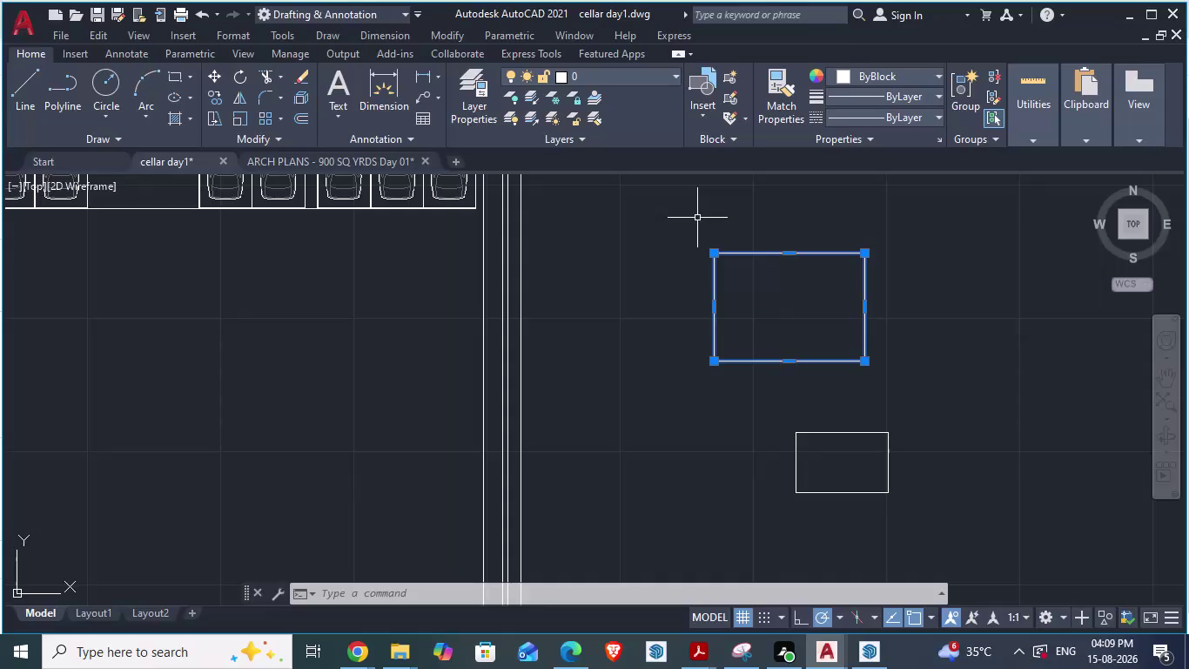
Explode the upper spare rectangle and erase its top edge.
key(x)
key(Return)
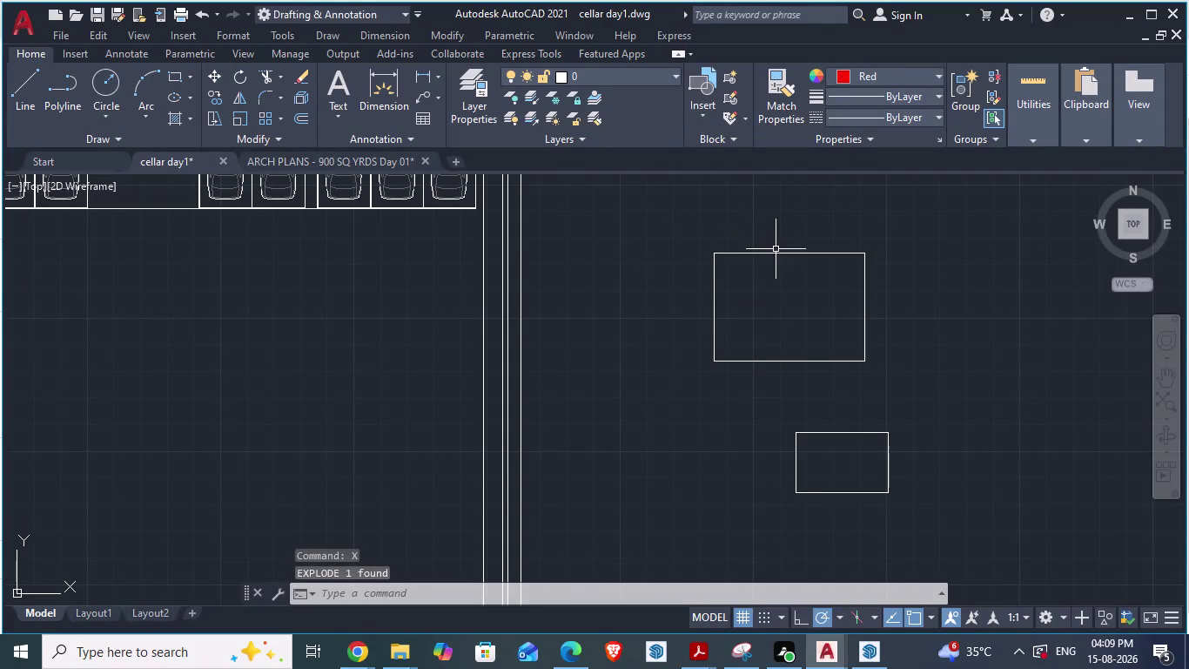
click(774, 253)
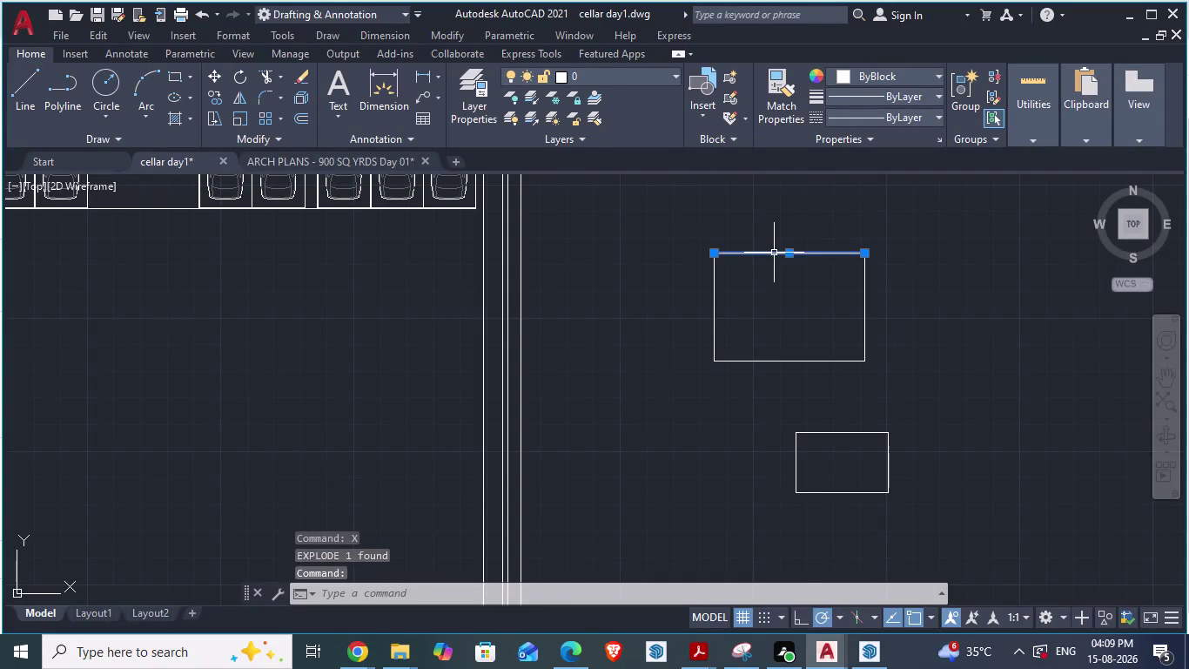
key(Delete)
scroll(down, 3)
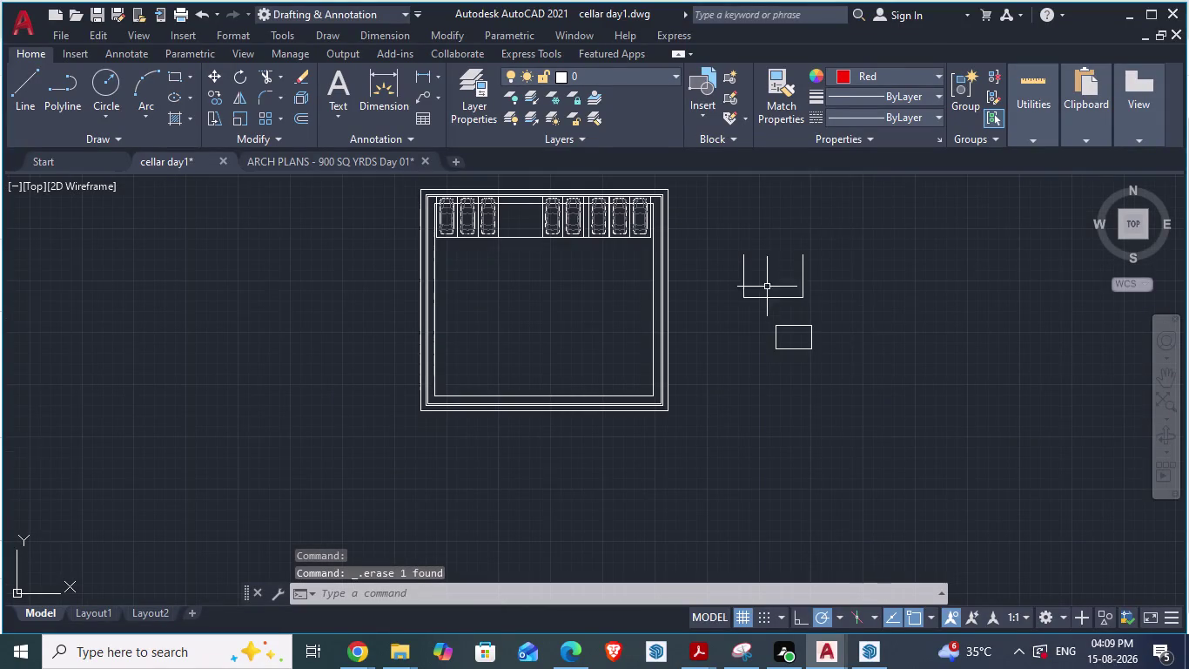
Window-select both spare shapes right of the plan and delete them.
click(866, 211)
click(726, 356)
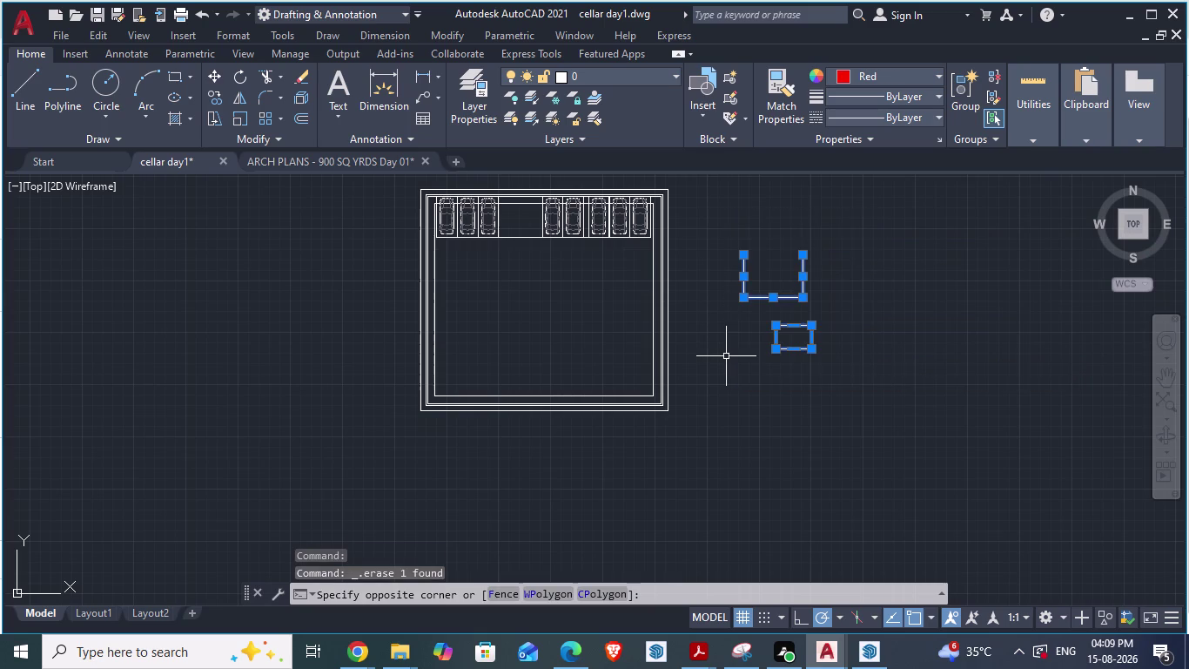
key(Delete)
click(726, 356)
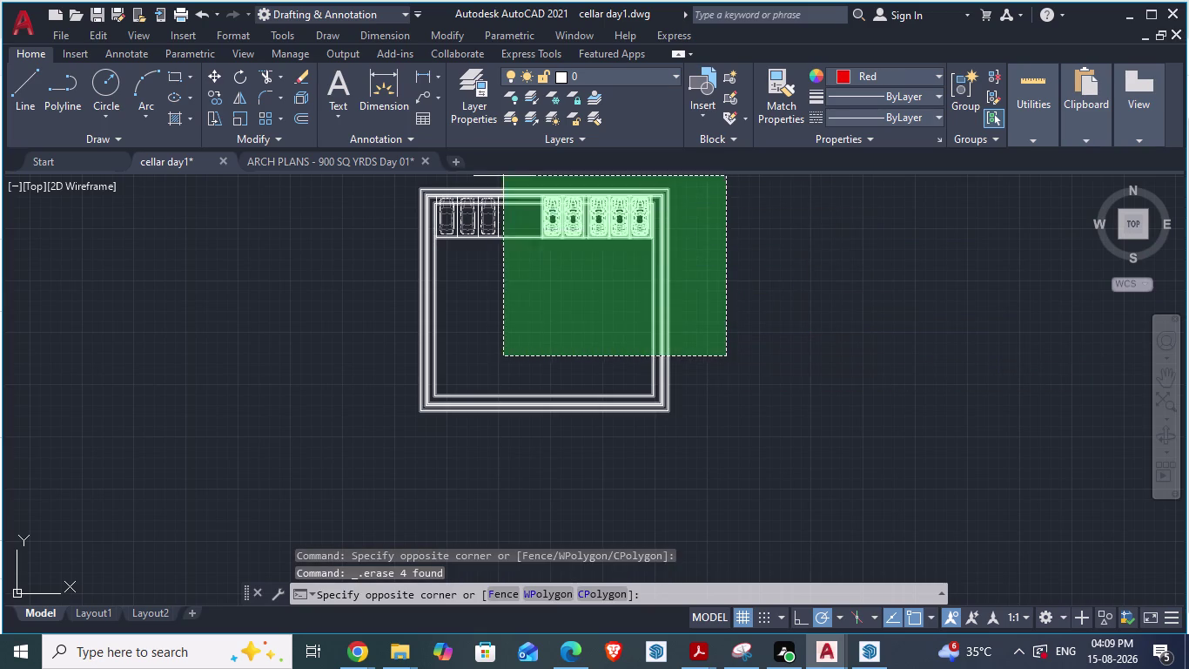
key(Escape)
scroll(down, 3)
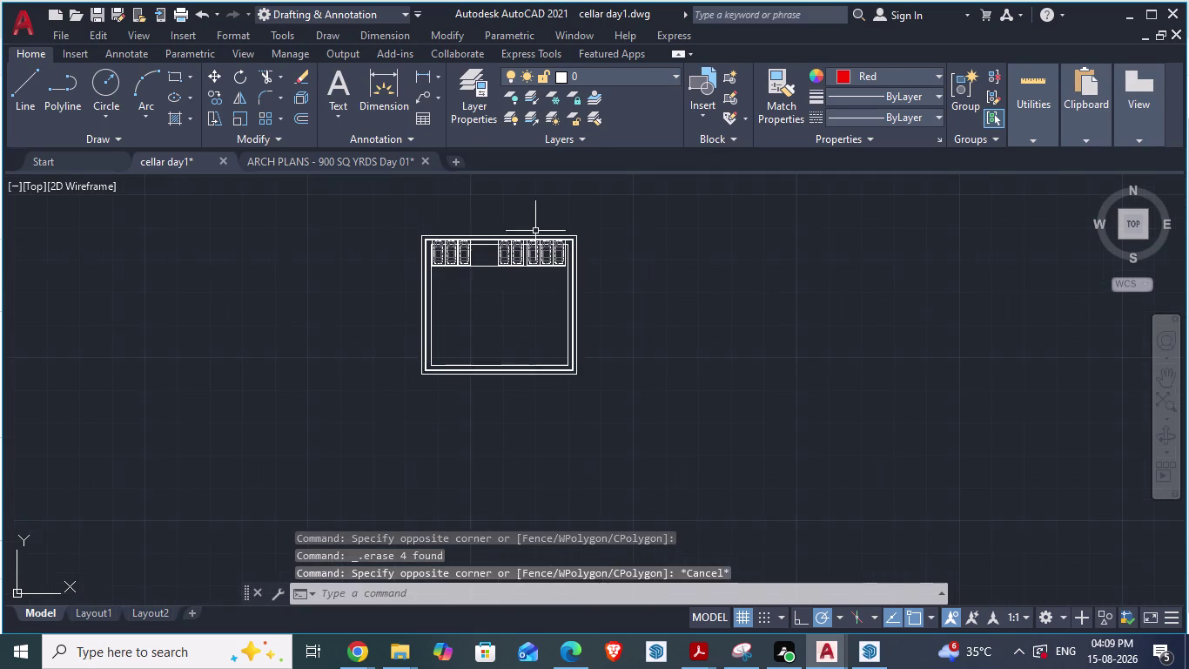
scroll(up, 3)
Explode the inner driveway outline and delete its top edge crossing the car bays.
scroll(up, 3)
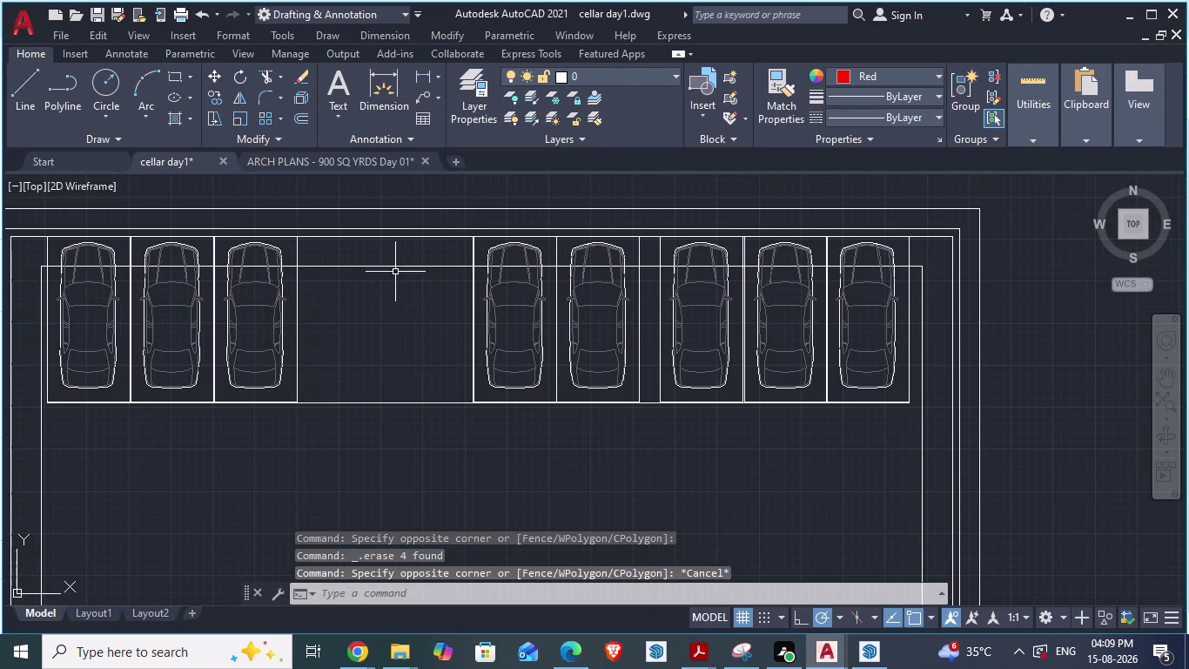
click(390, 265)
key(x)
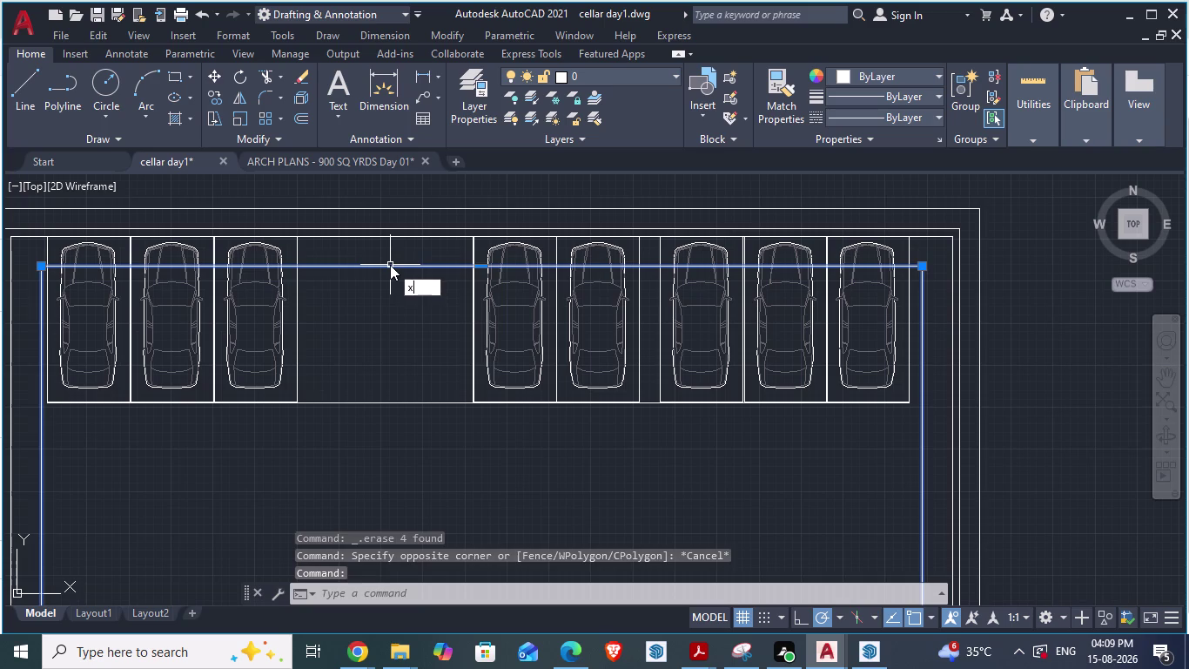
key(Return)
click(379, 267)
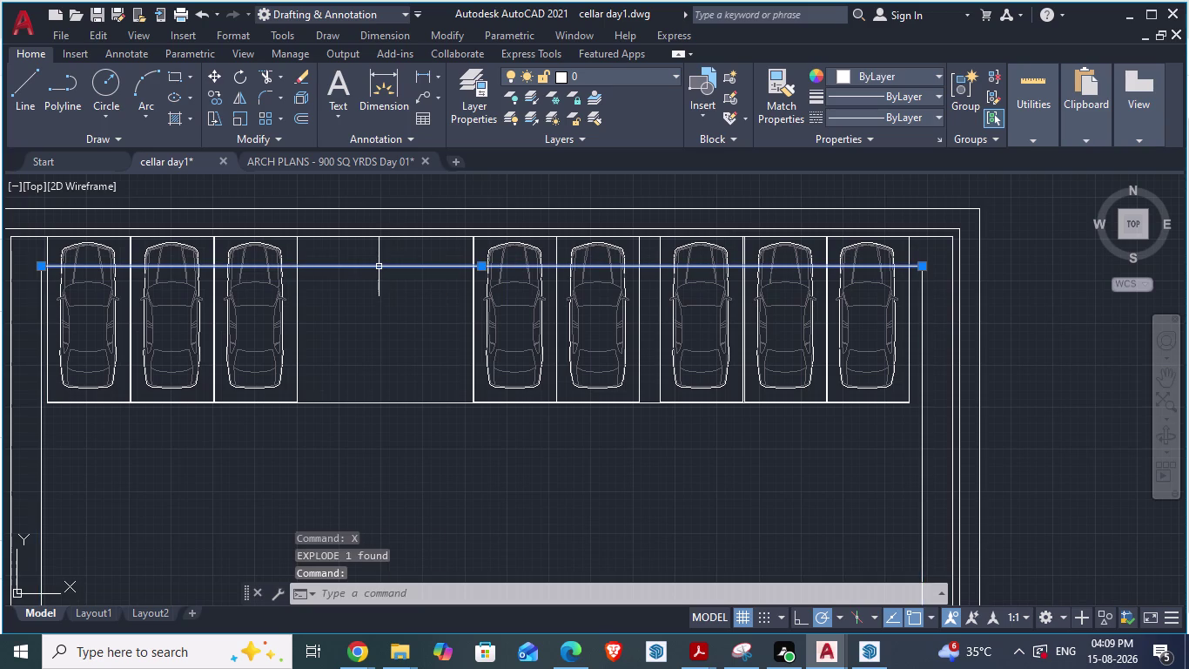
key(Delete)
Zoom around the cleared bay row, then bring up the reference PDFs in Acrobat.
scroll(down, 3)
scroll(up, 3)
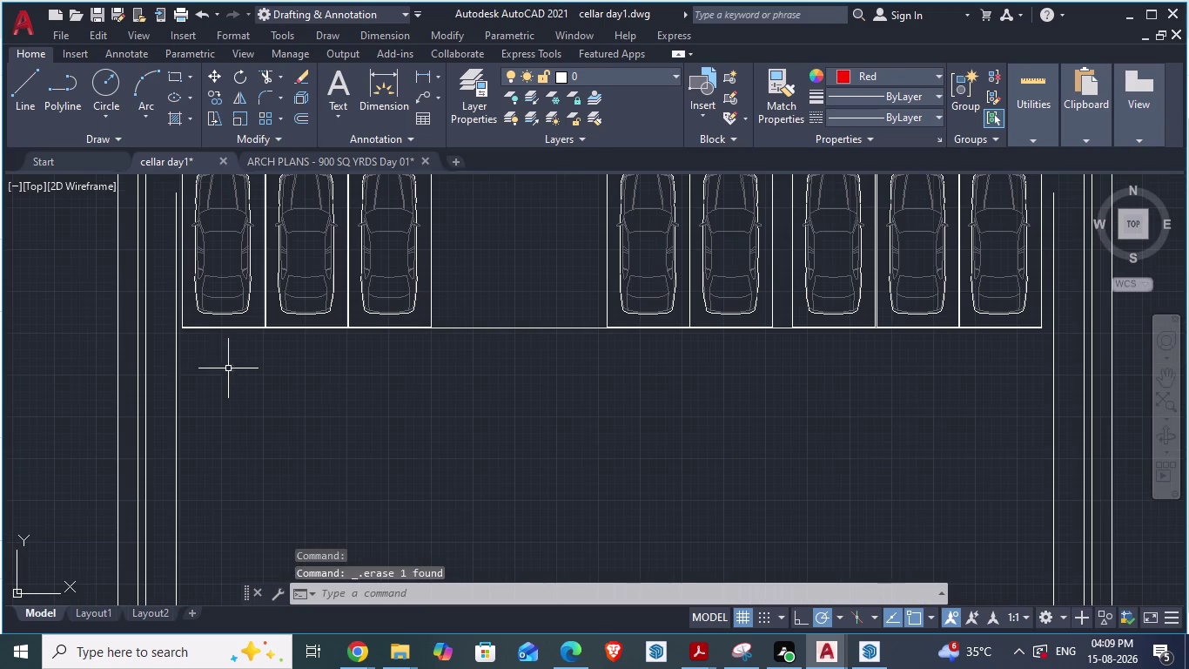
scroll(down, 3)
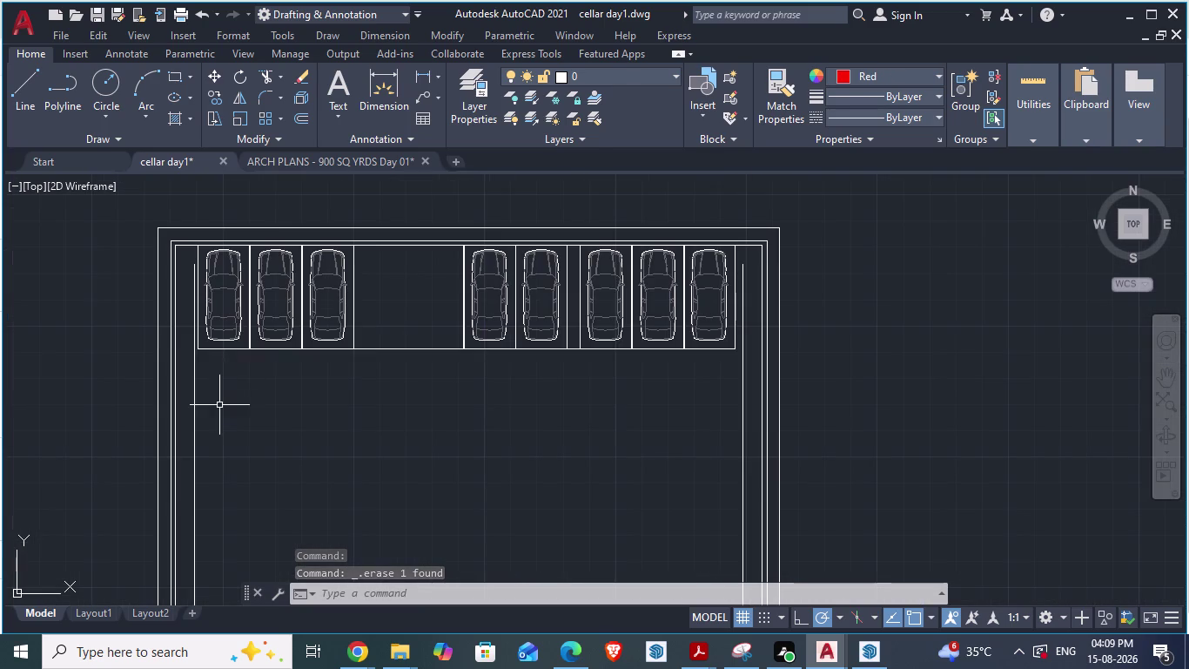
scroll(up, 3)
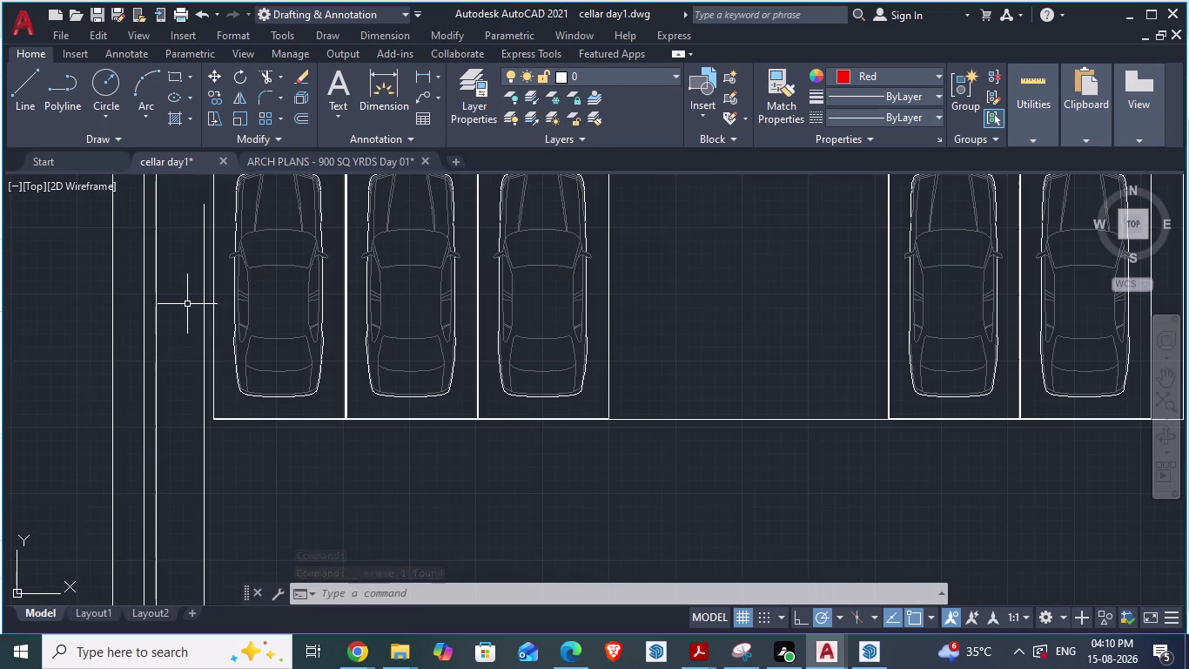
scroll(down, 3)
scroll(up, 3)
scroll(down, 3)
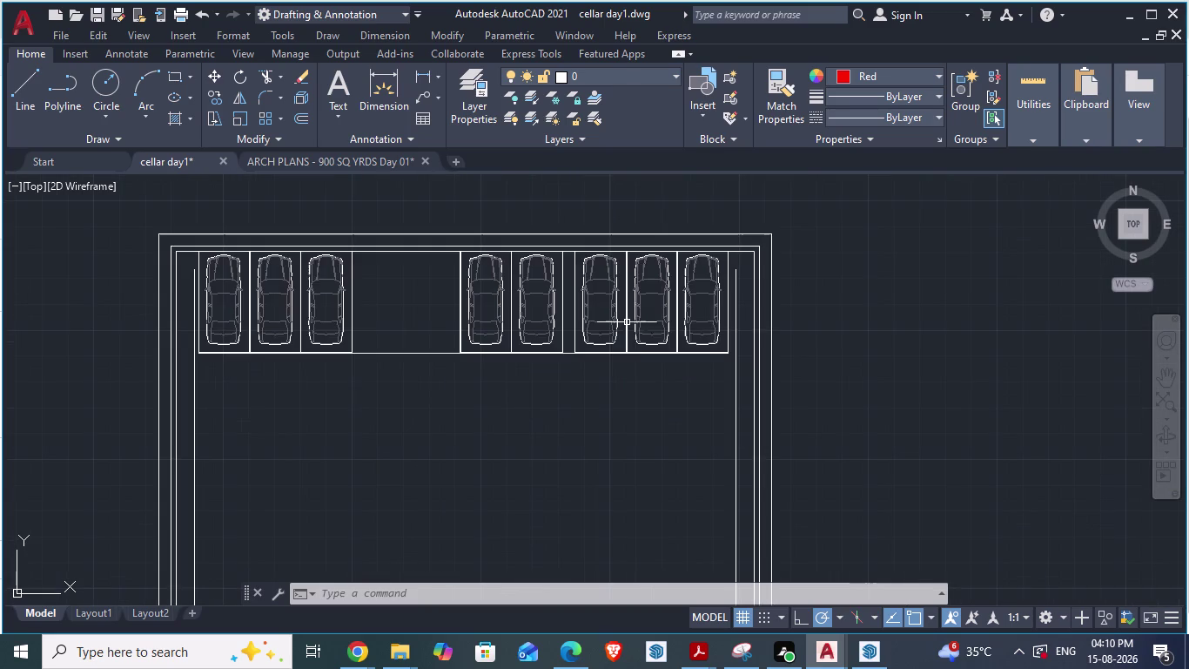
click(704, 643)
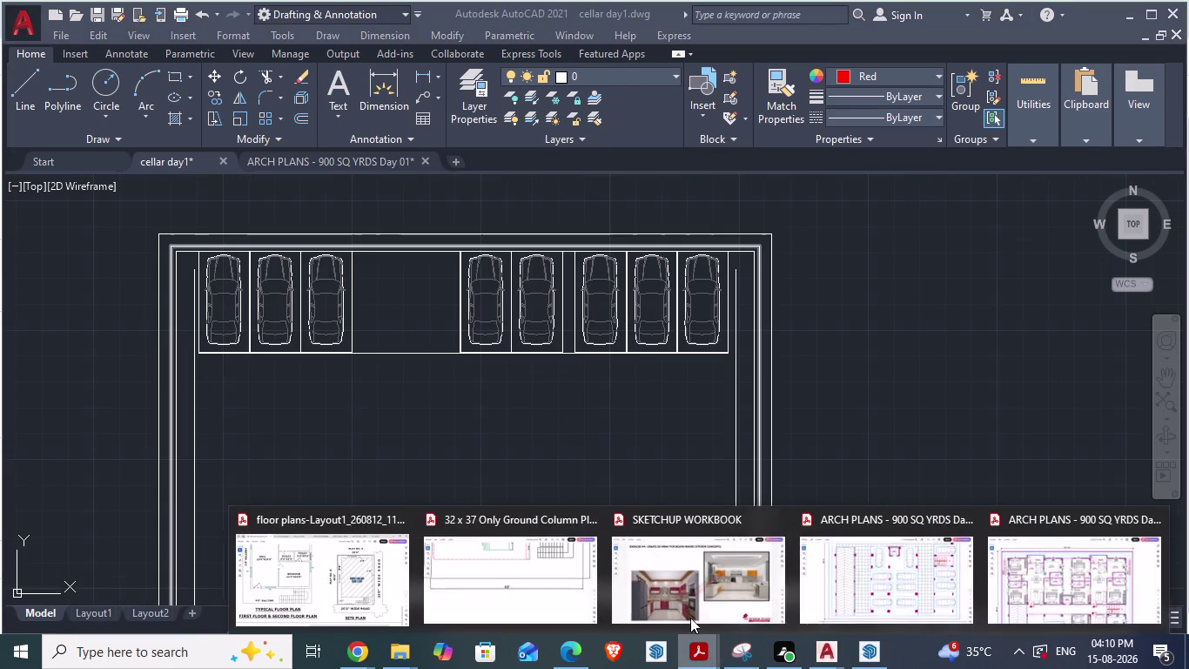
click(884, 565)
scroll(down, 3)
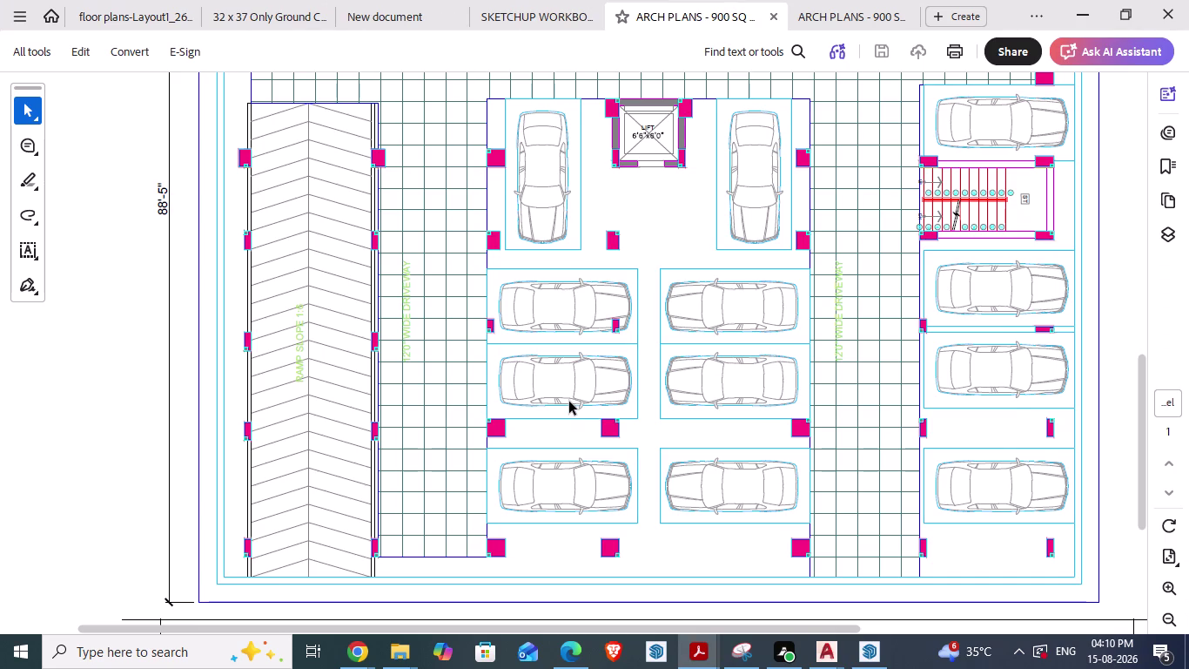
scroll(up, 3)
scroll(up, 3)
scroll(up, 3)
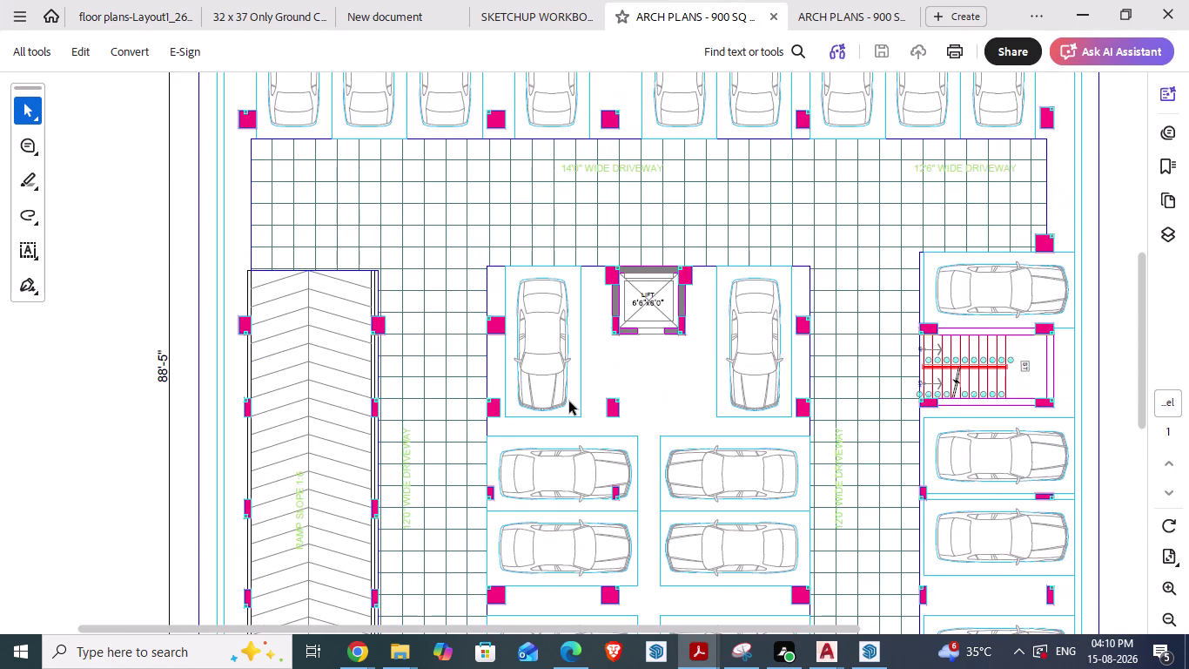
scroll(up, 3)
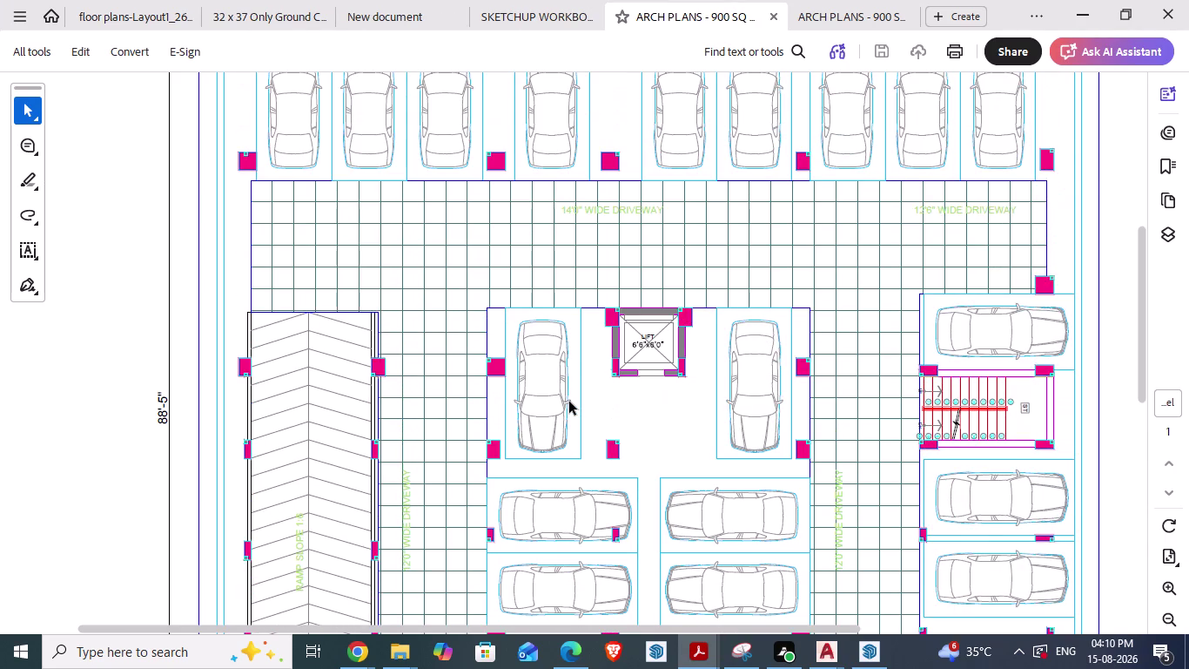
scroll(up, 3)
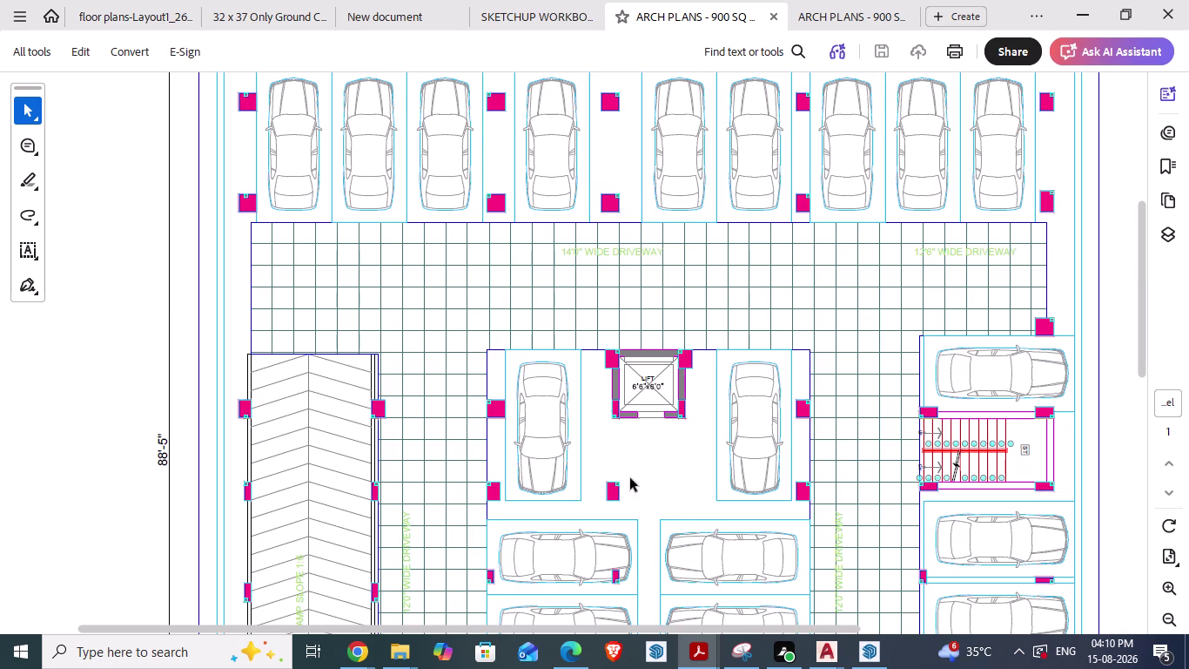
click(818, 644)
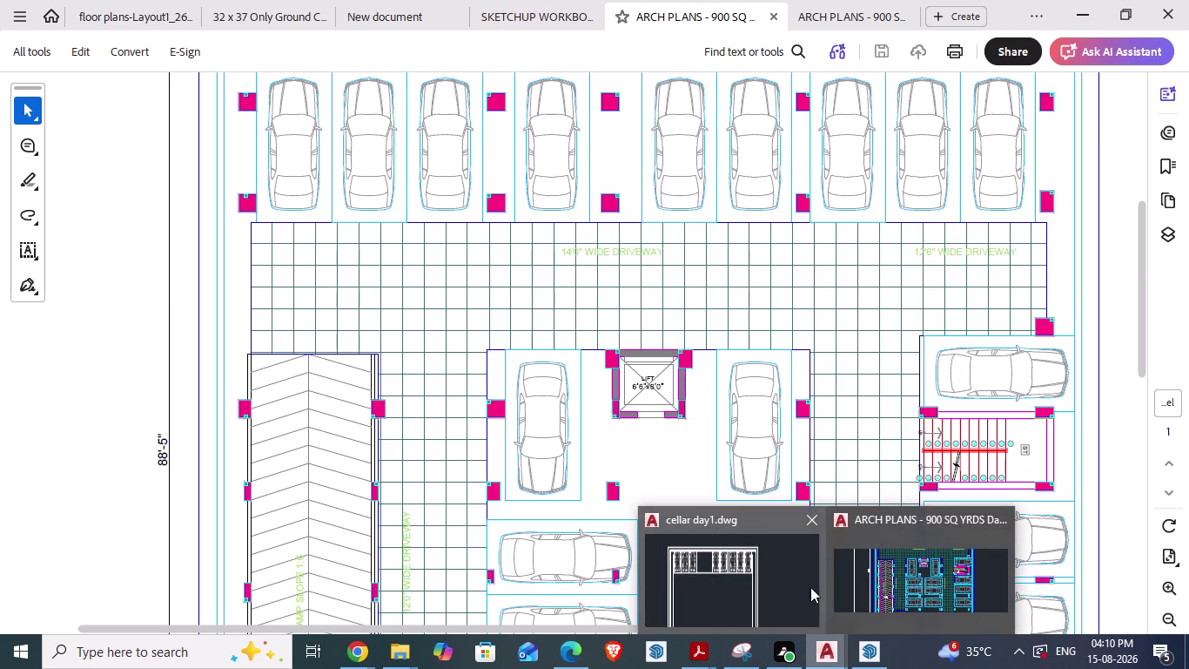
click(784, 585)
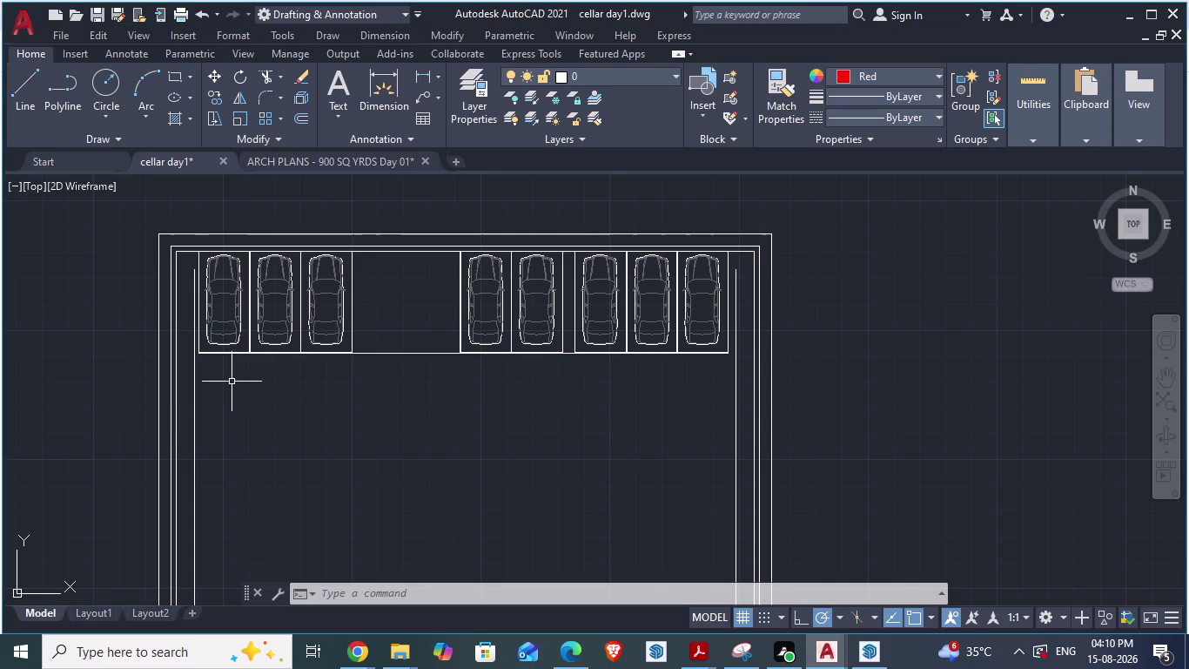
Draw a short line from the bays' bottom-left corner to the left wall.
scroll(down, 3)
scroll(down, 3)
scroll(up, 3)
scroll(up, 3)
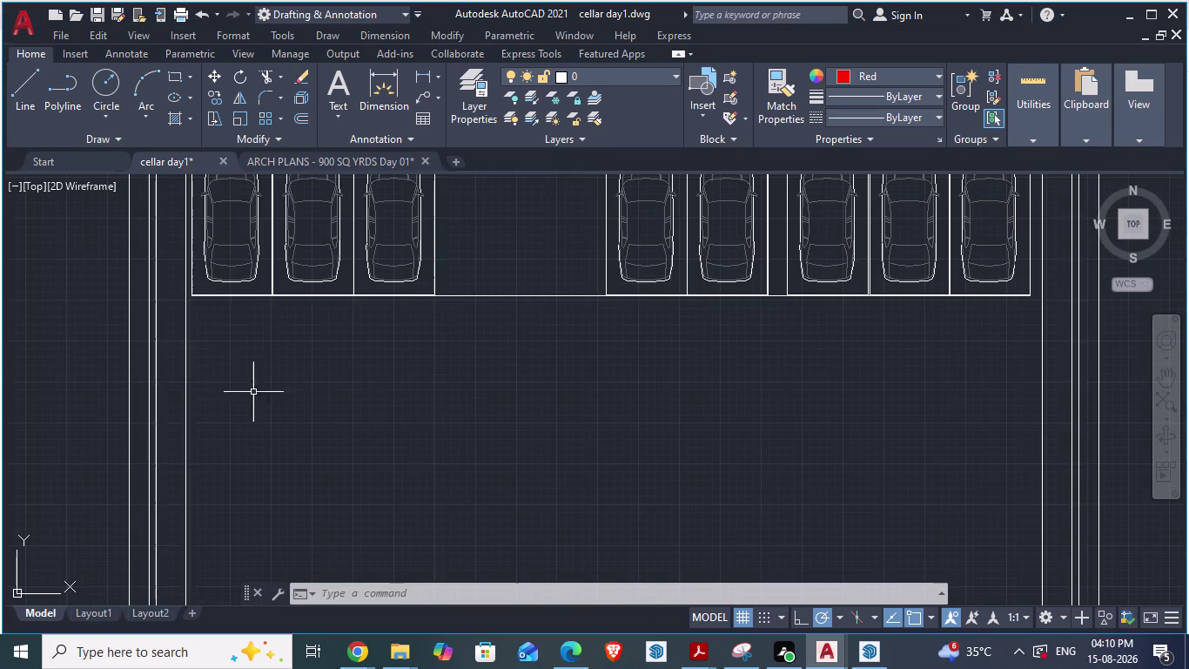
scroll(up, 3)
scroll(up, 3)
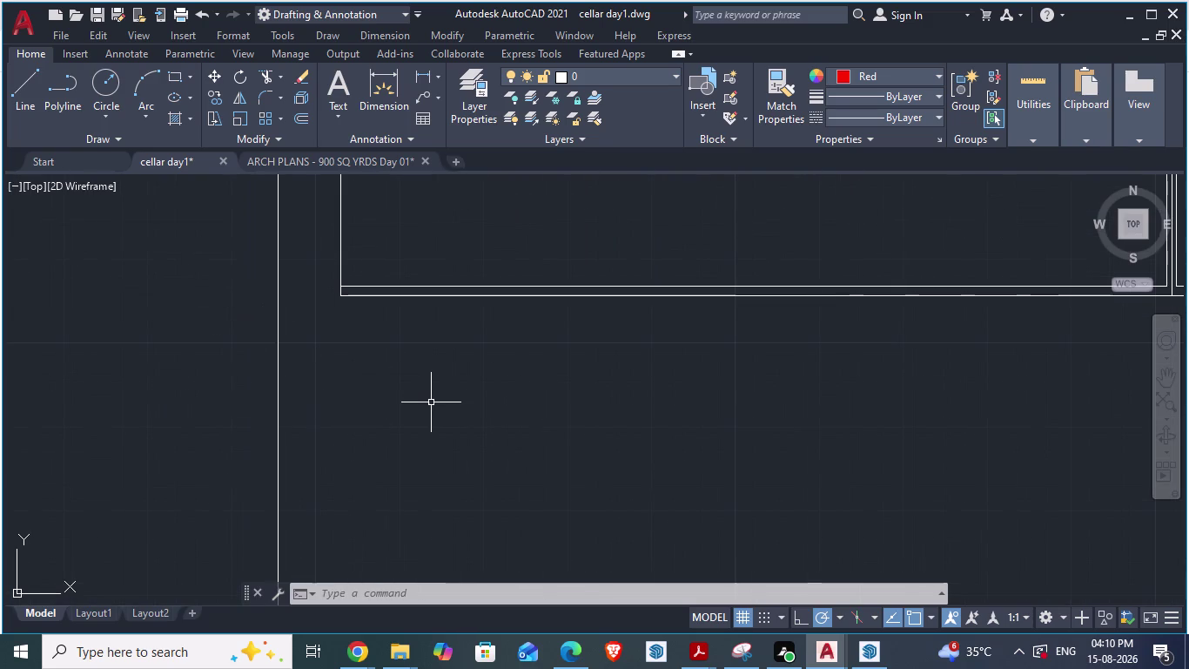
key(l)
key(Return)
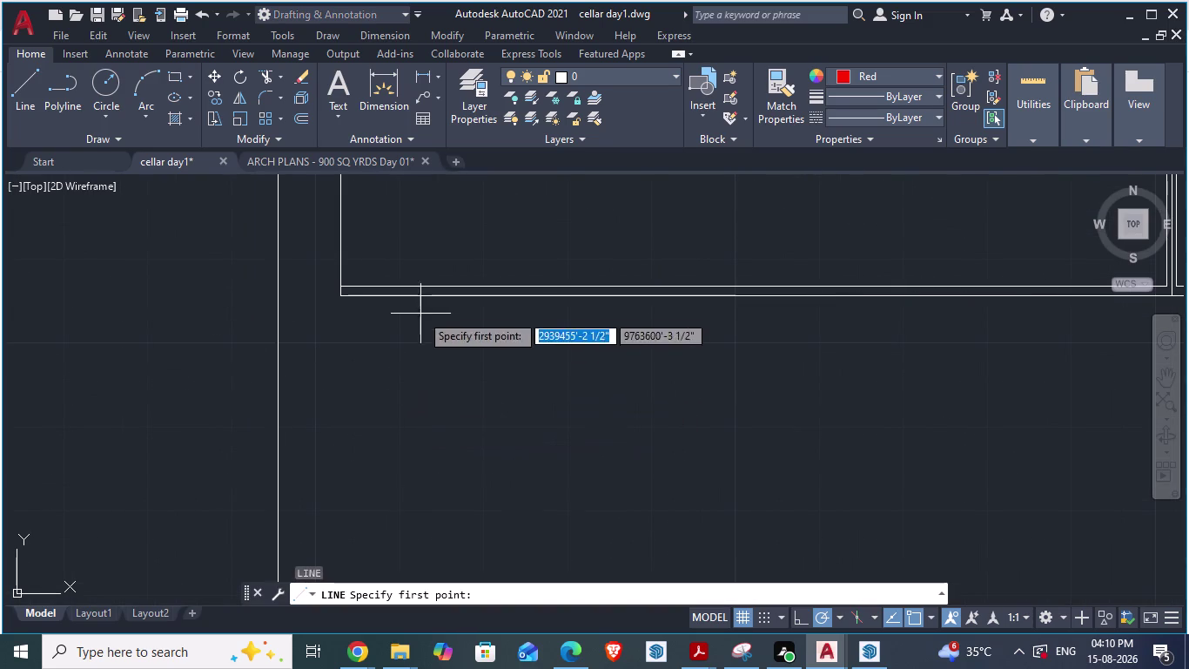
click(346, 294)
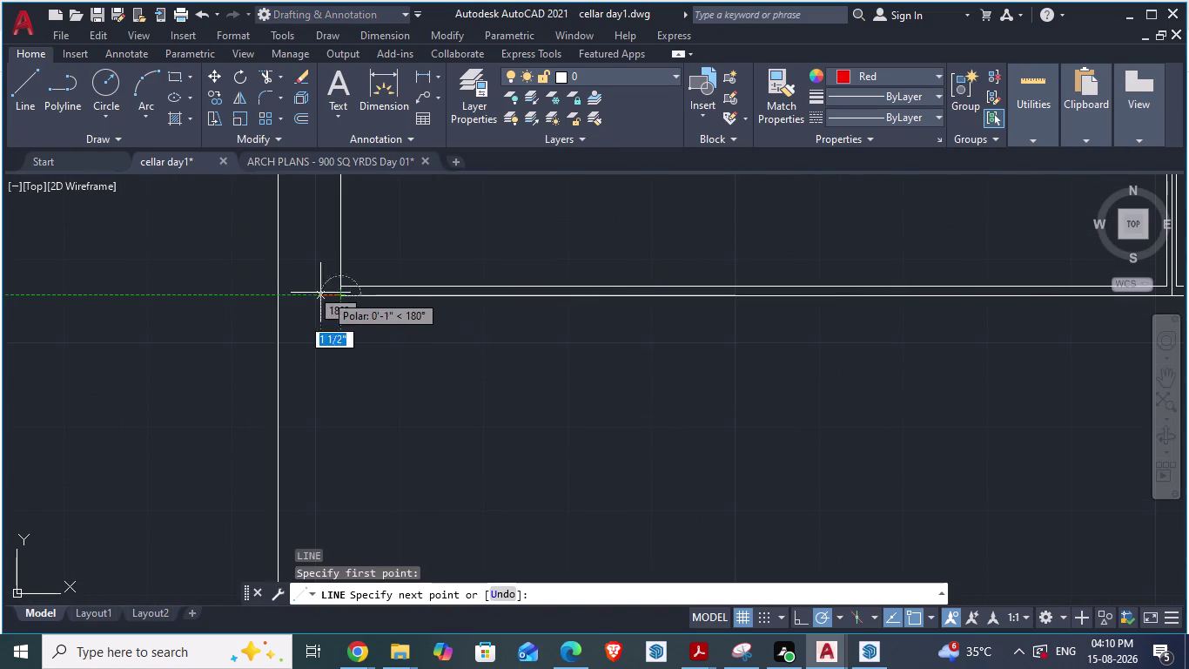
click(276, 289)
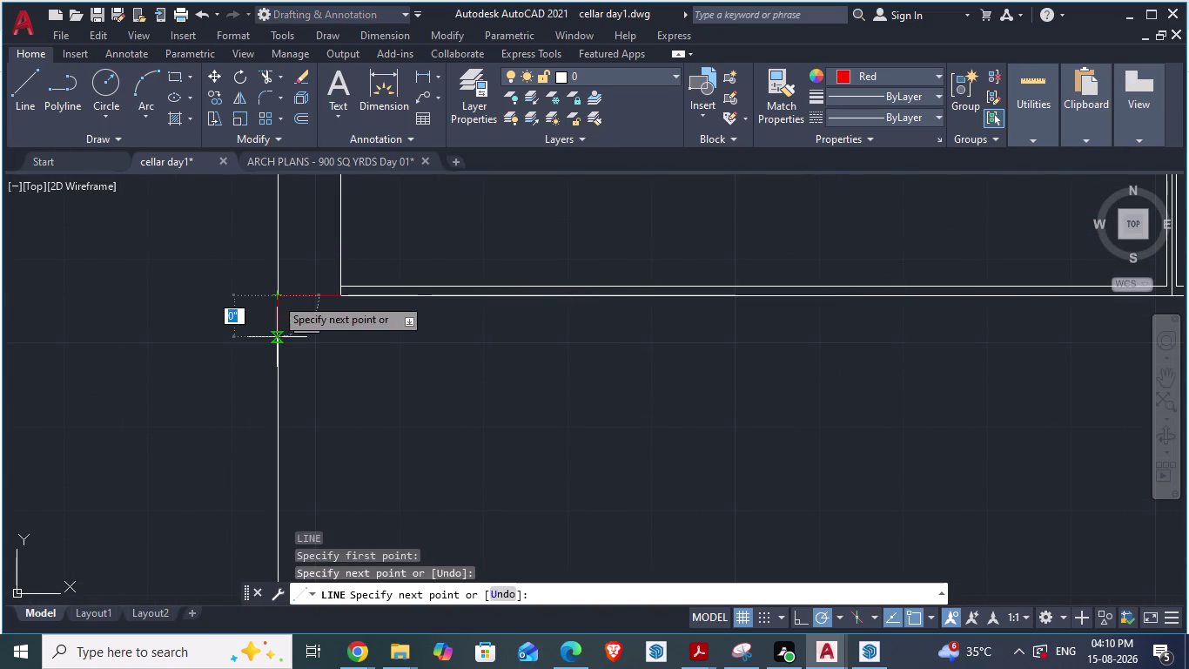
key(Escape)
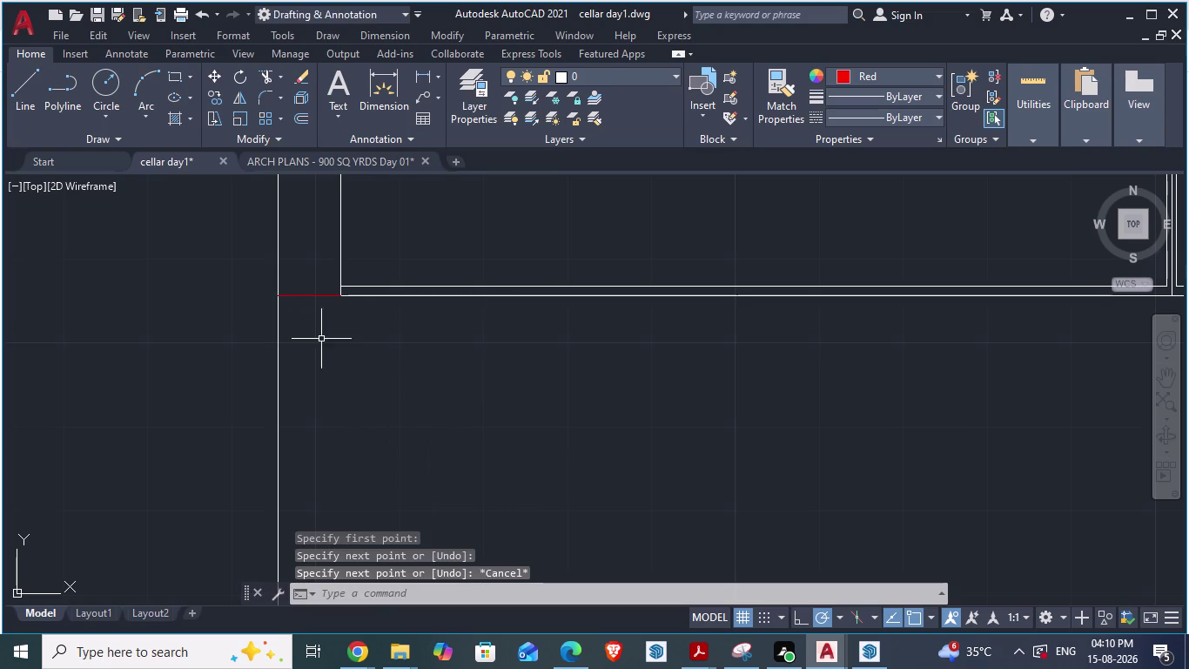
key(Escape)
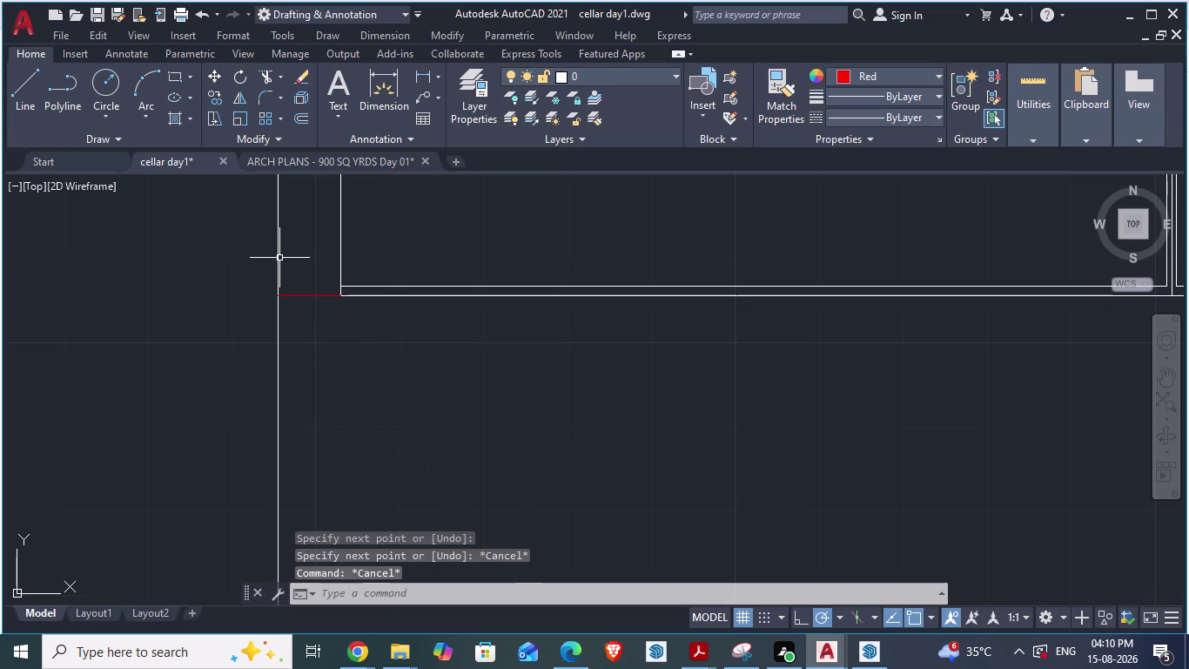
Finish the short line at the wall and select it for editing.
click(280, 258)
scroll(down, 3)
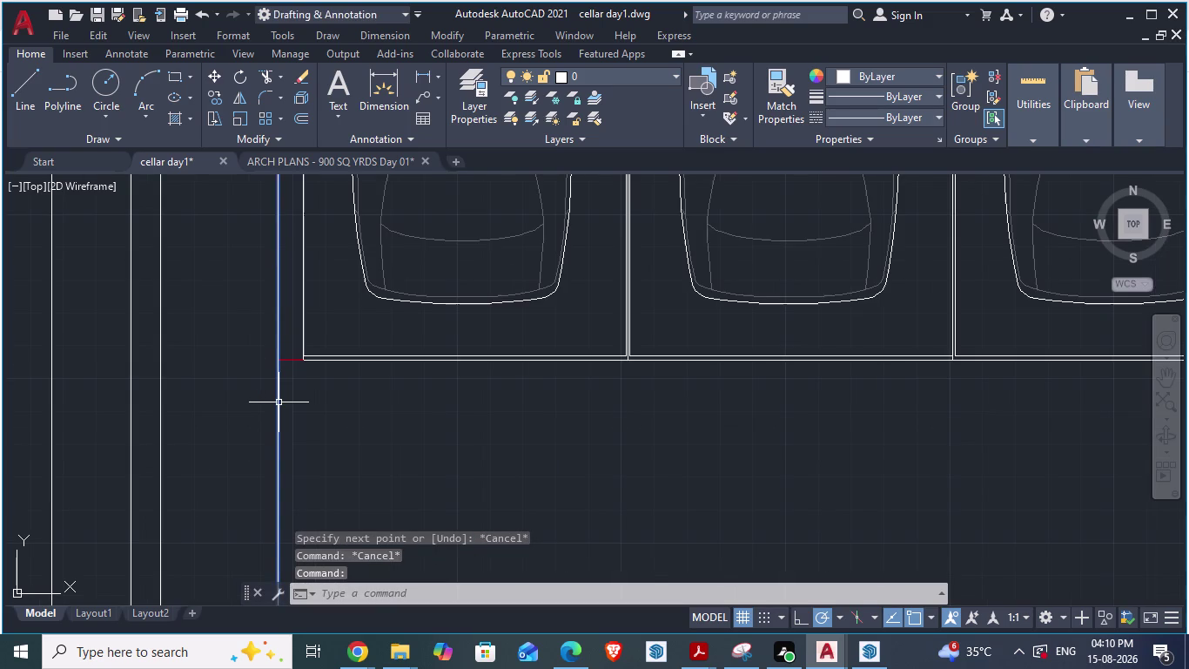
key(t)
key(Escape)
scroll(up, 3)
click(271, 320)
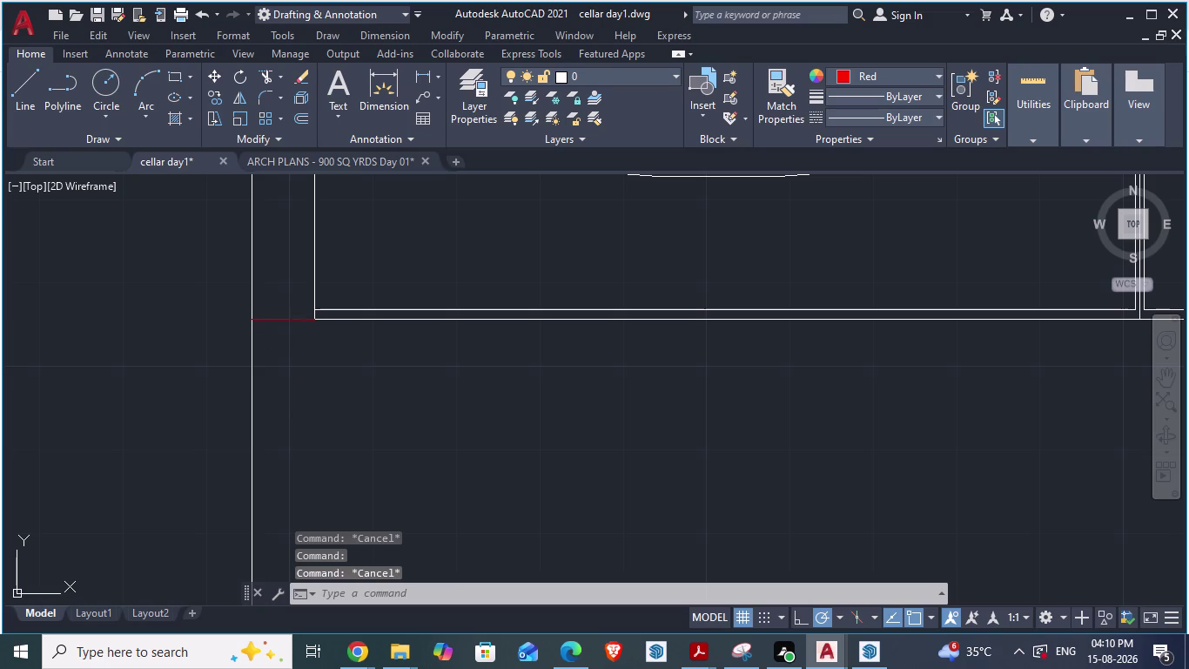
right_click(272, 319)
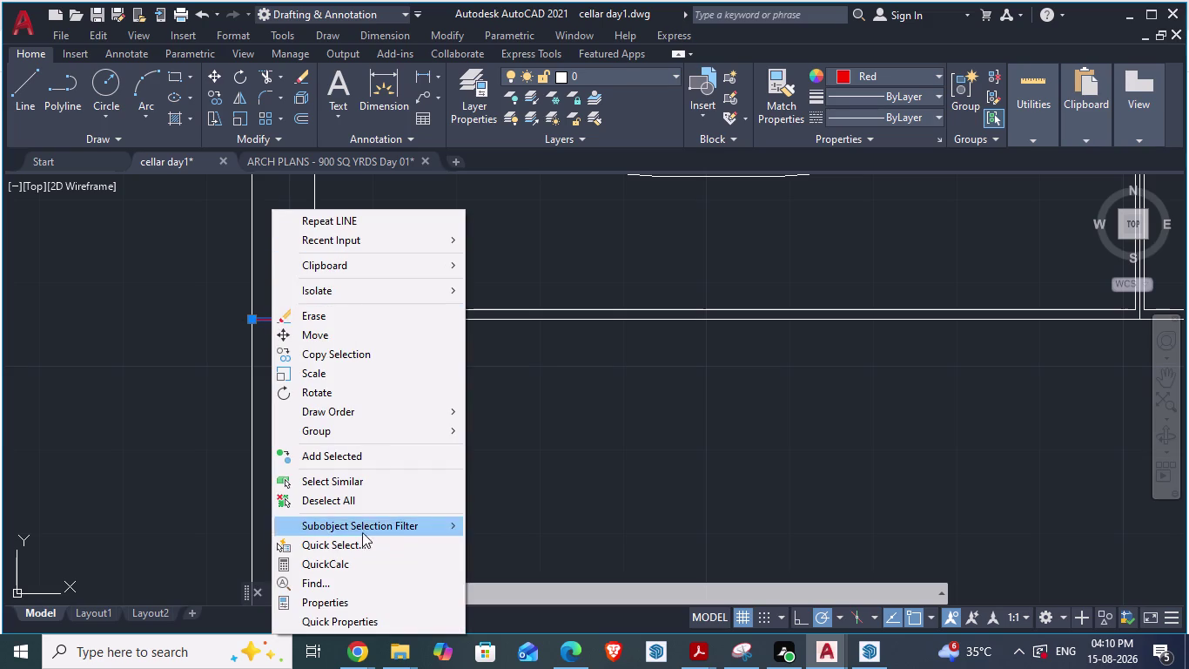
Set the short connecting line's colour to Blue in Properties.
click(331, 598)
click(947, 250)
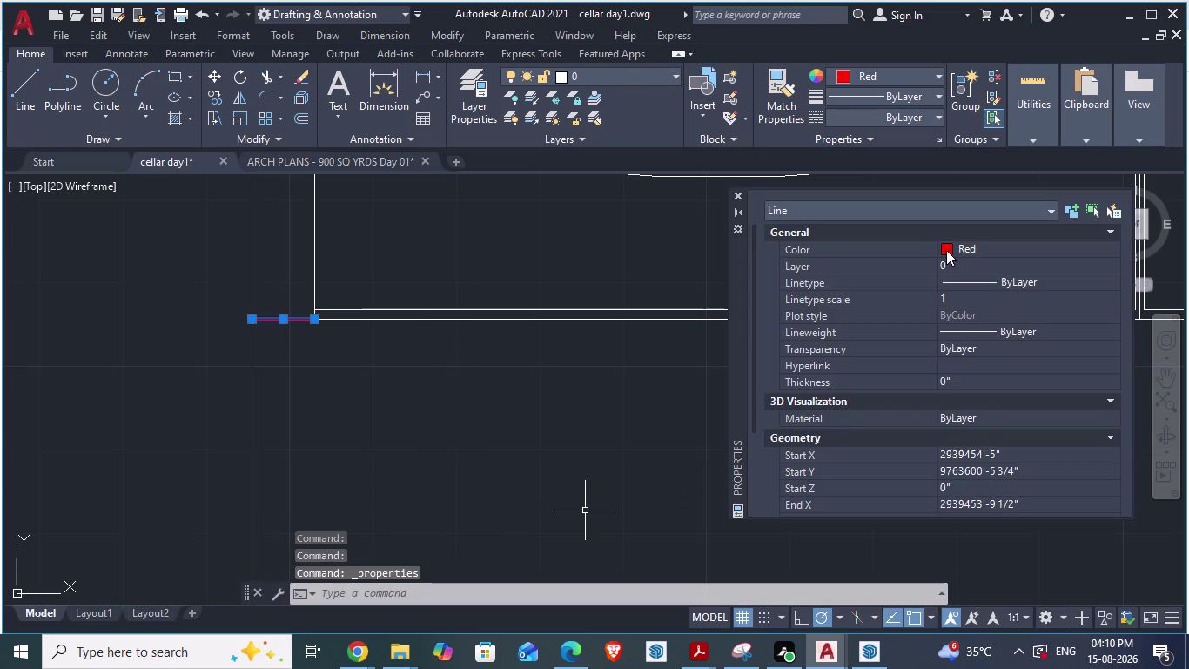
click(946, 249)
click(962, 358)
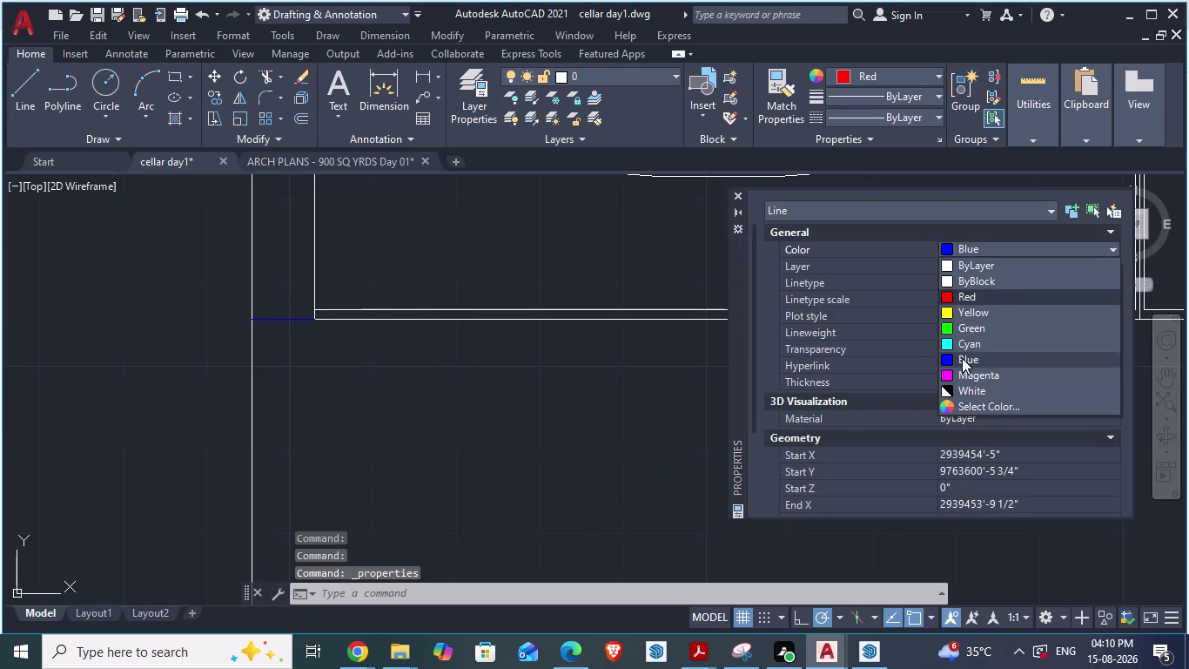
key(Escape)
Cancel stray selections, close the Properties palette, and enter TR for trimming.
click(451, 433)
key(Escape)
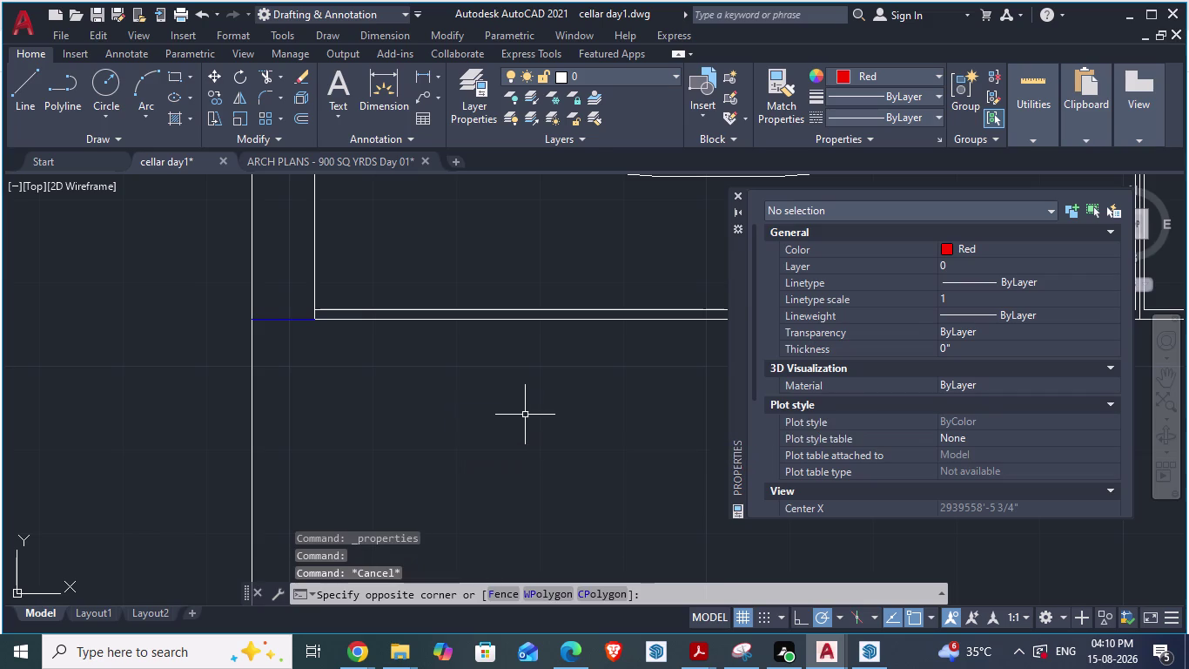
click(740, 195)
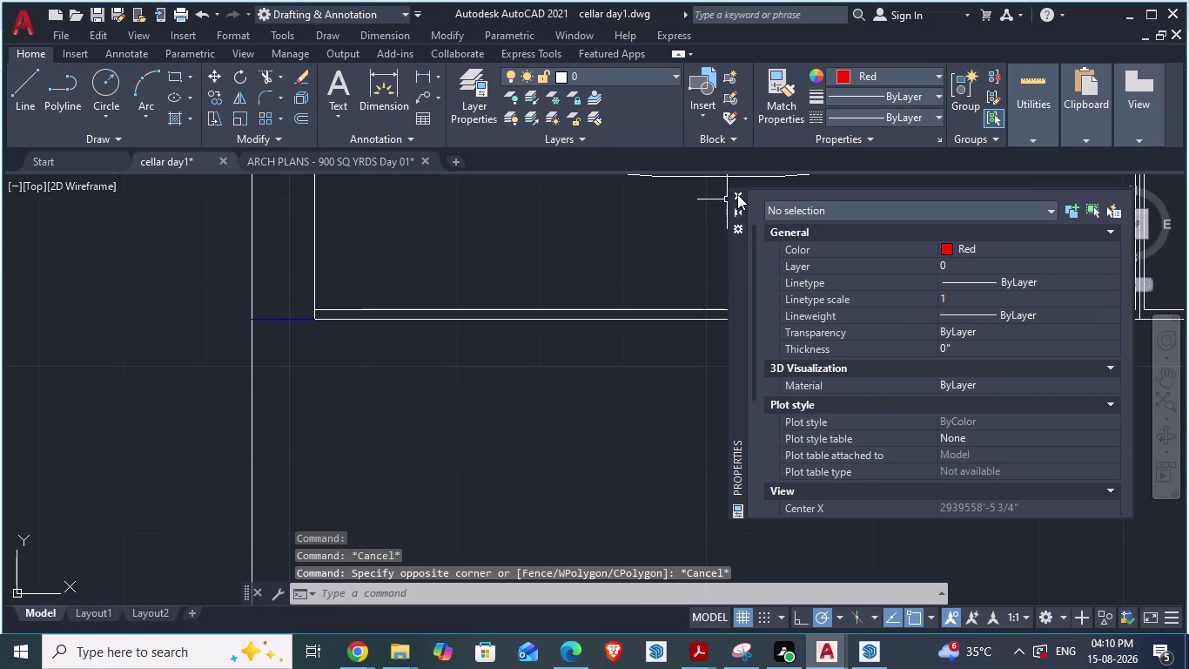
click(248, 266)
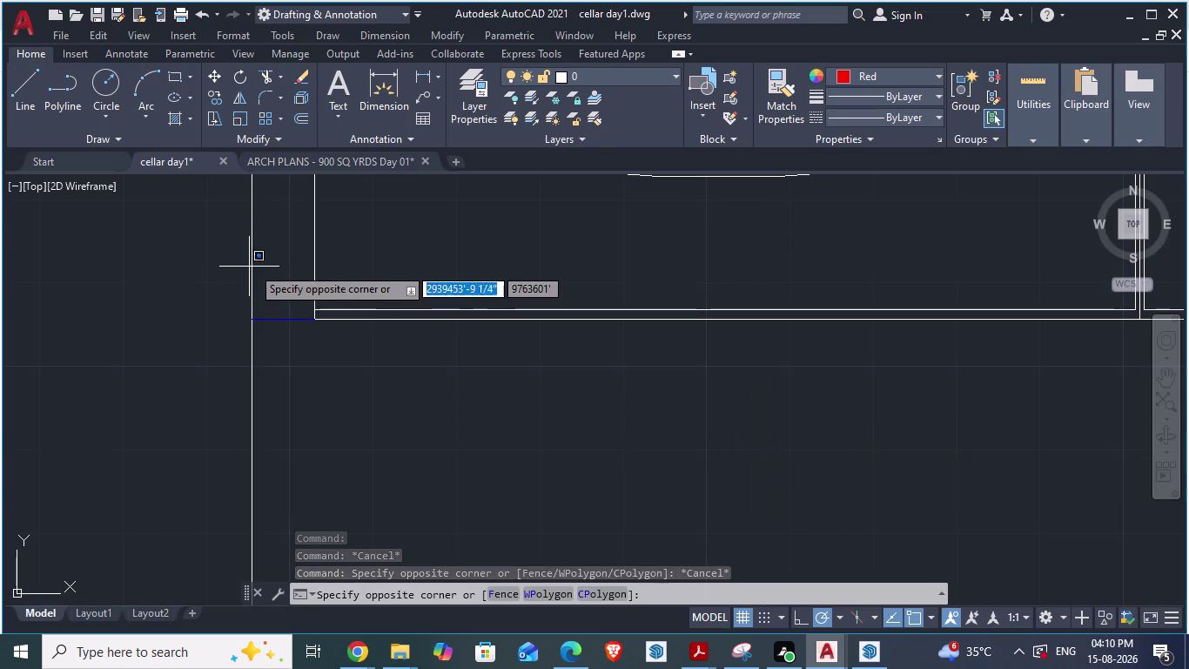
key(Escape)
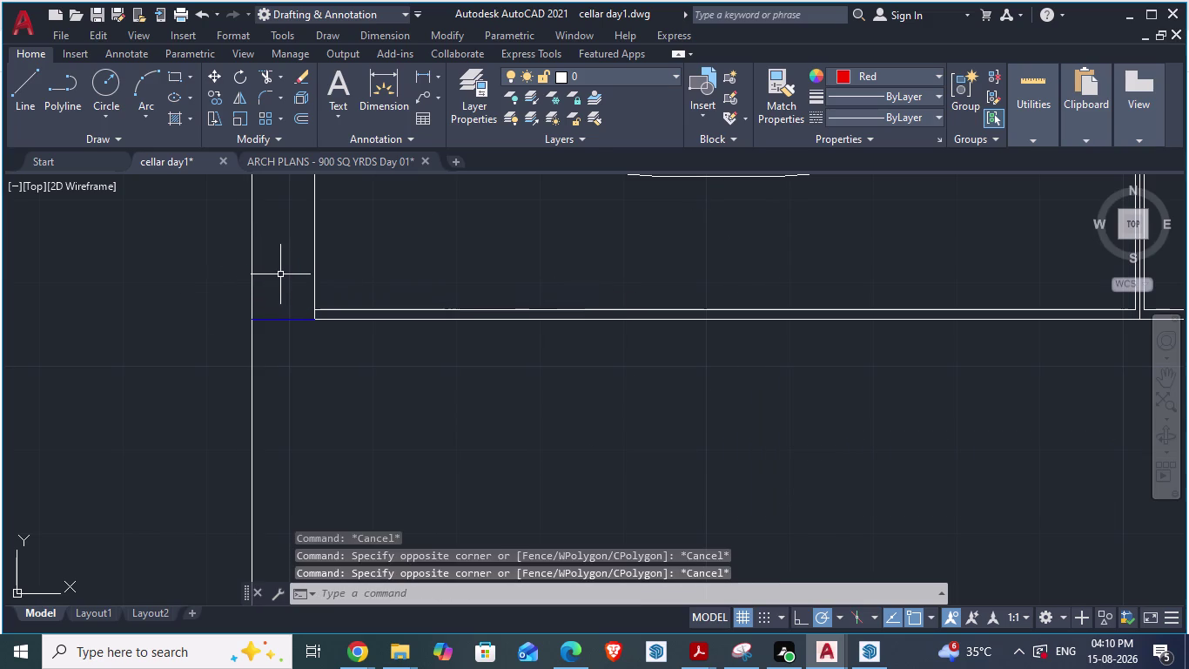
text(tr)
key(Return)
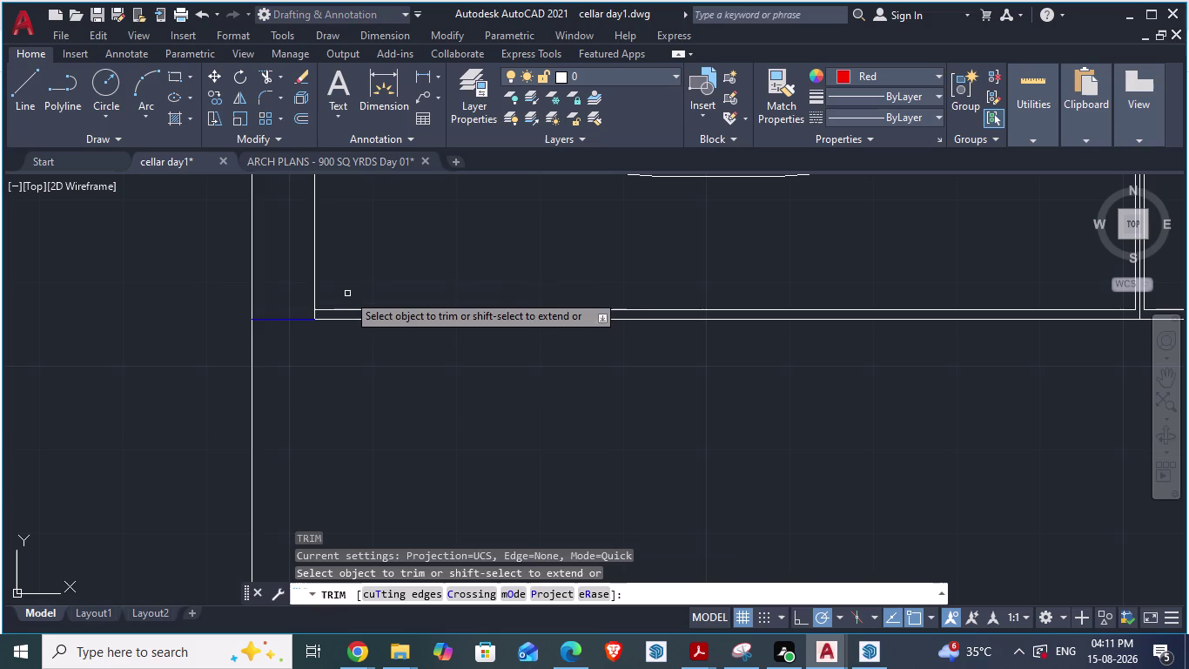
click(252, 260)
scroll(down, 3)
scroll(down, 3)
scroll(down, 3)
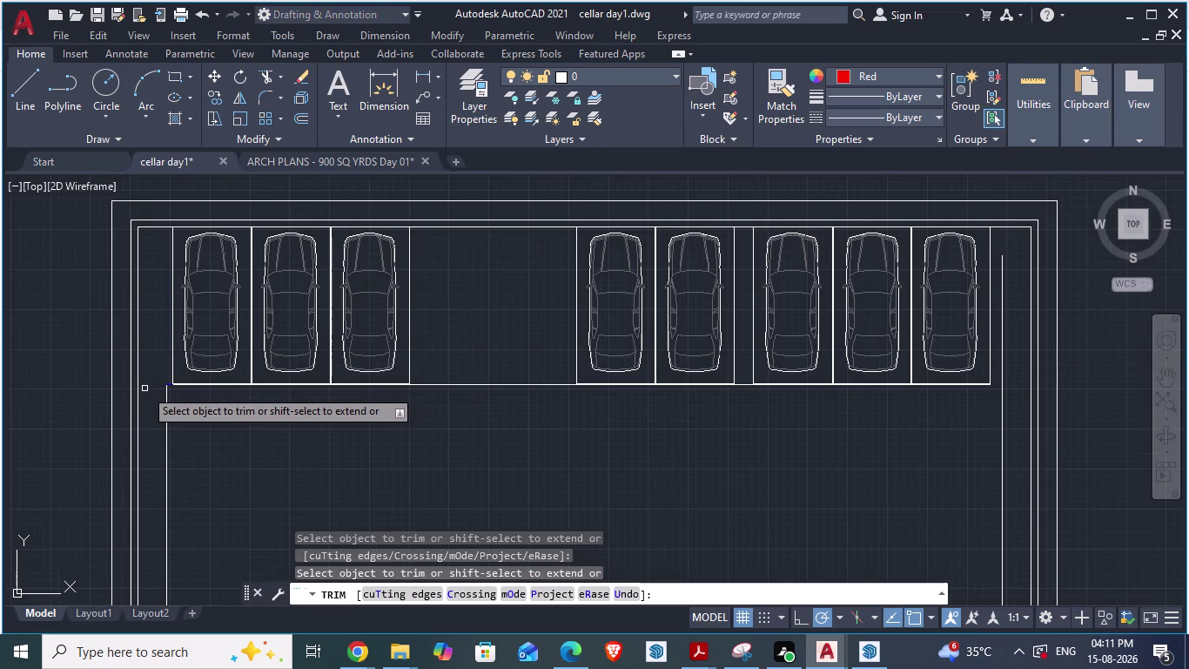
scroll(down, 3)
scroll(up, 3)
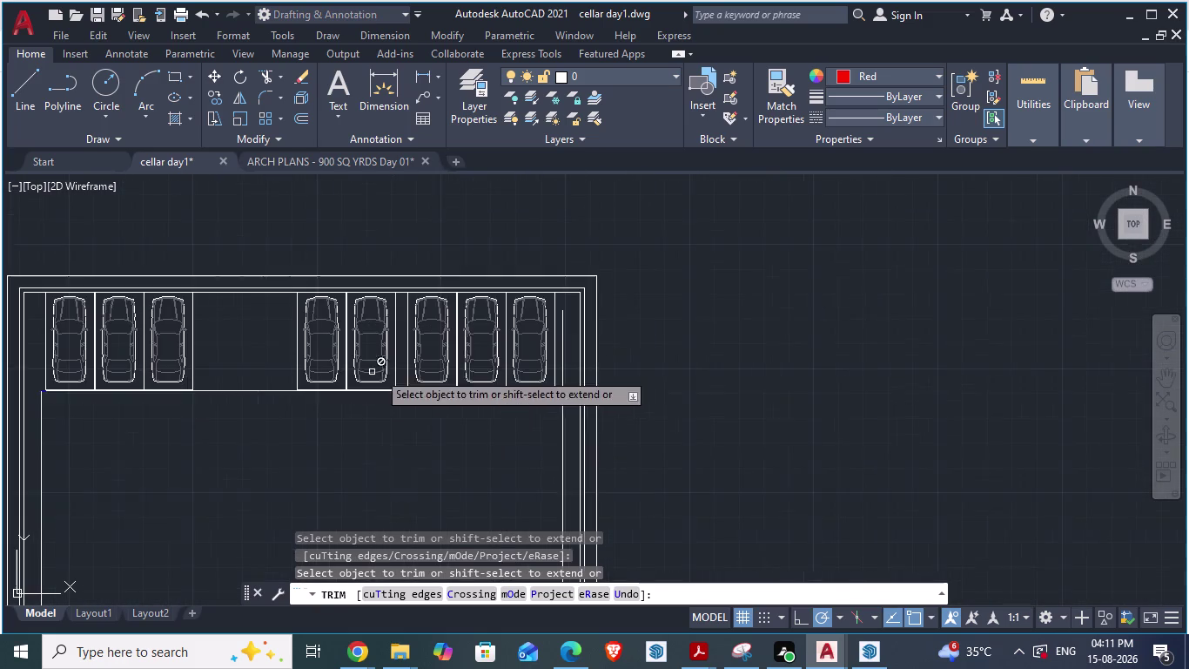
scroll(up, 3)
scroll(up, 3)
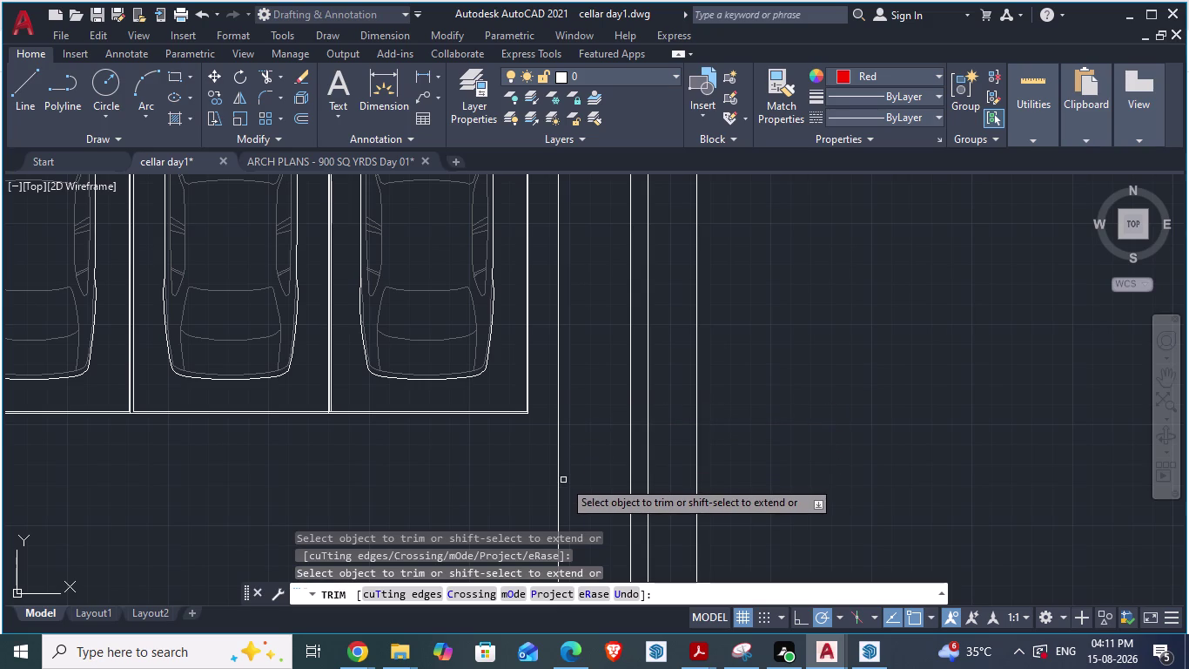
key(l)
key(Return)
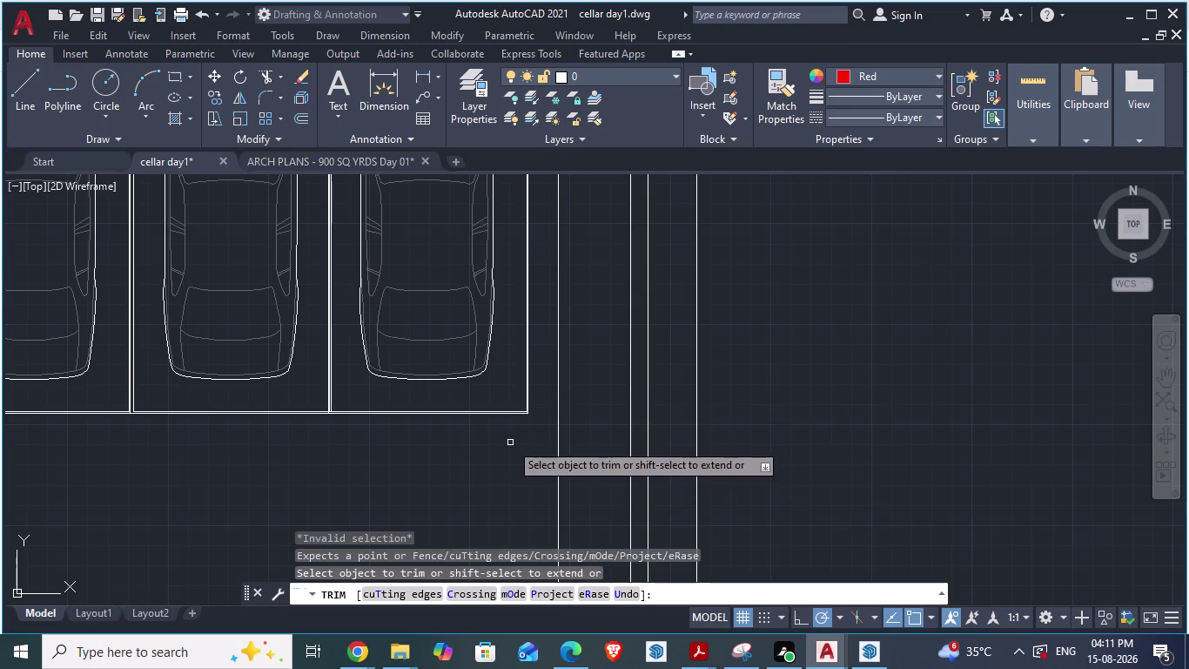
scroll(up, 3)
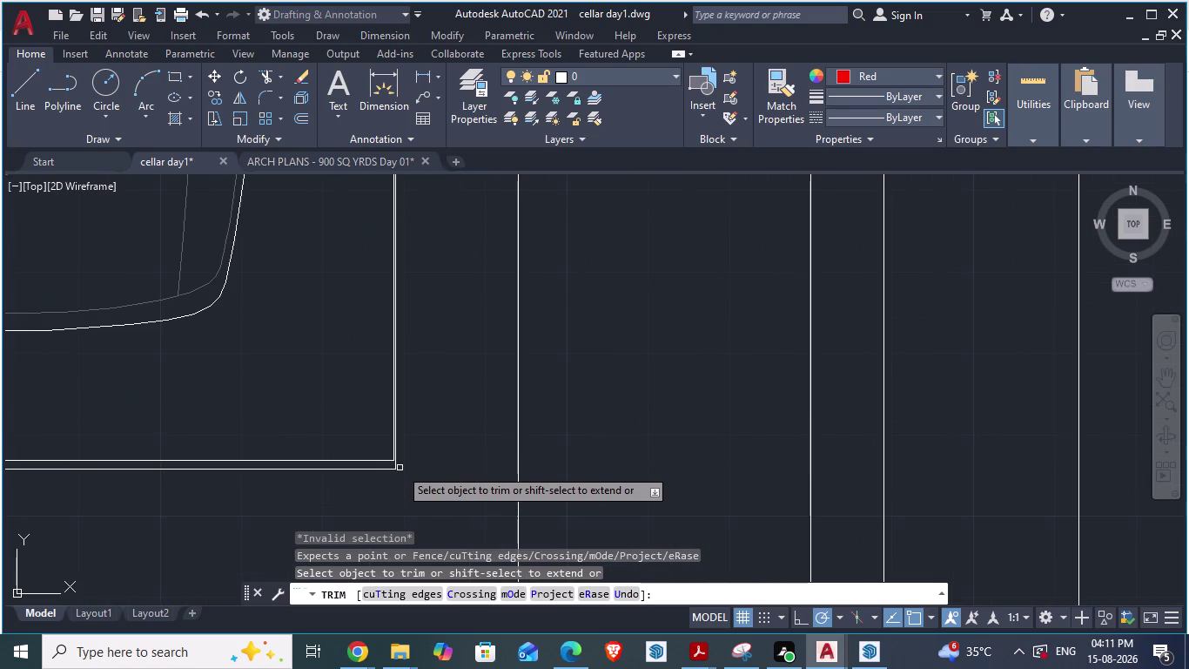
key(Escape)
key(l)
Draw a short line from the bays' bottom-right corner to the vertical driveway edge.
key(Return)
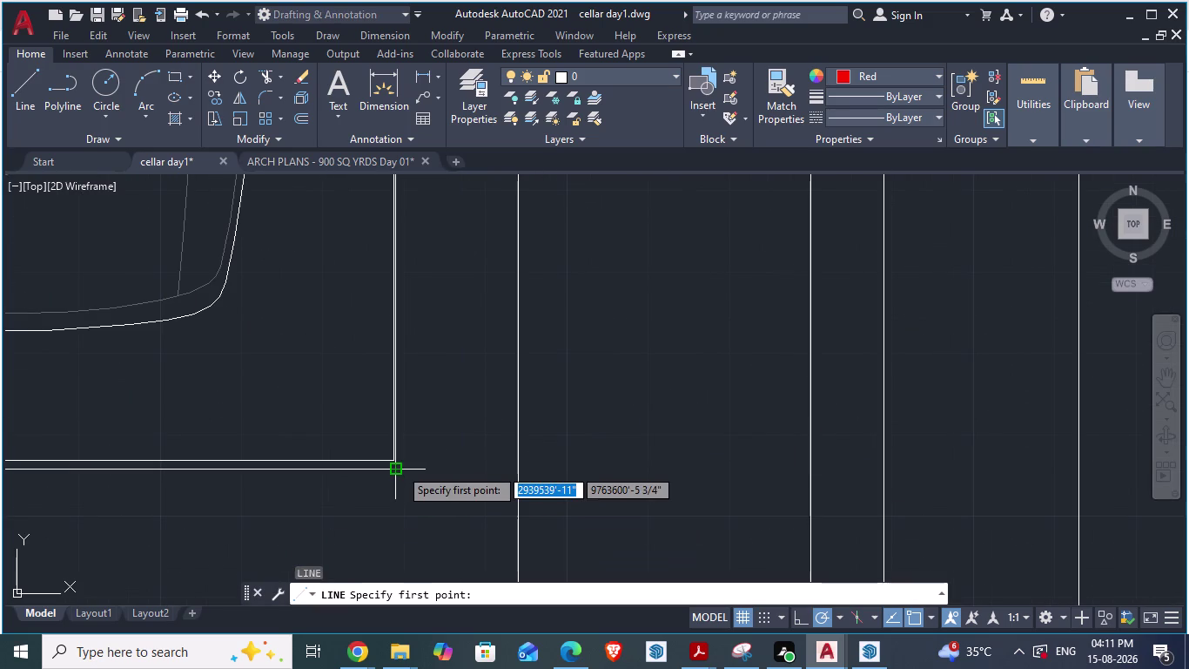
click(399, 468)
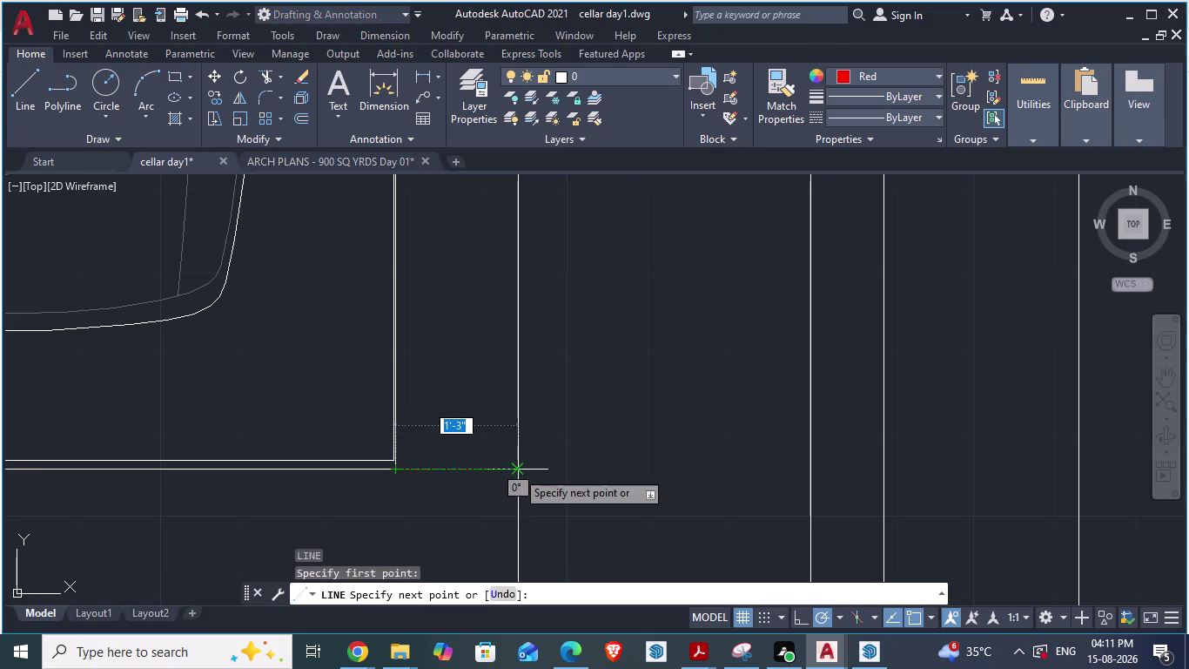
click(516, 470)
key(Escape)
Change the new short line's colour to Blue and close Properties.
click(489, 469)
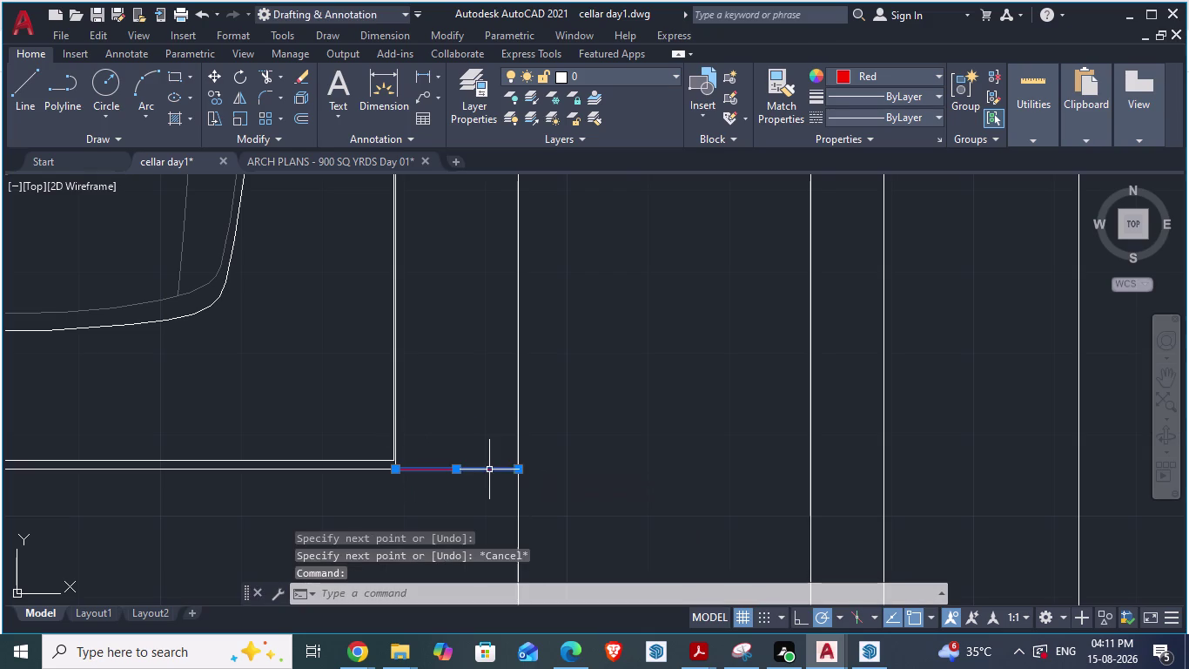
right_click(489, 470)
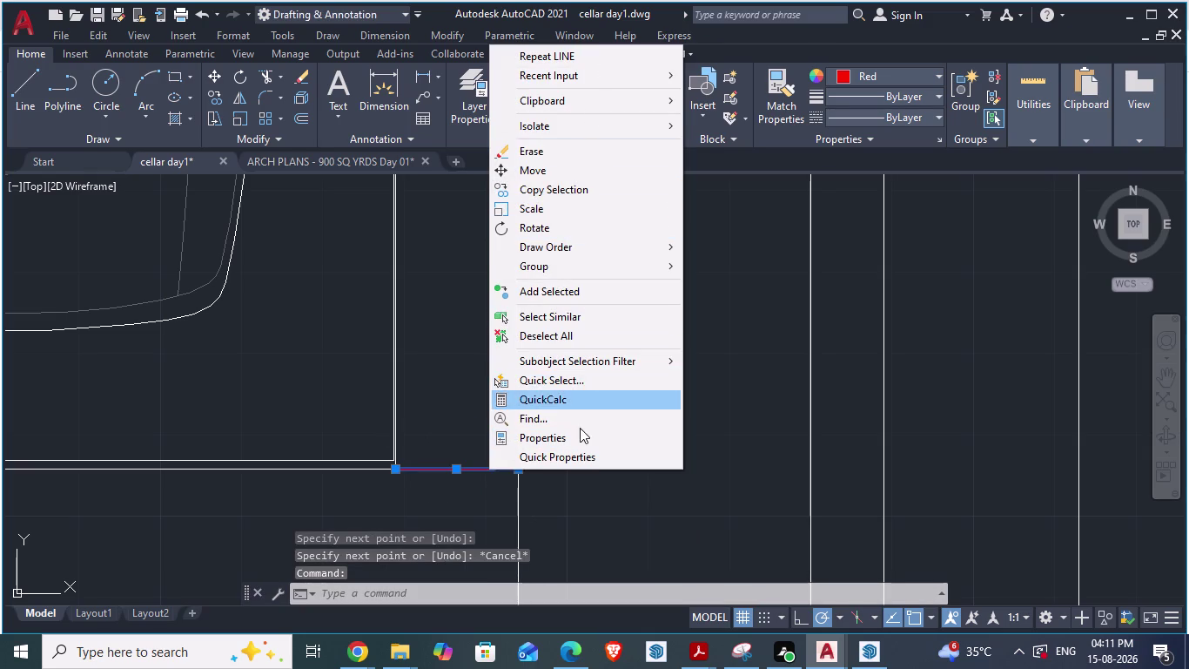
click(578, 435)
click(958, 248)
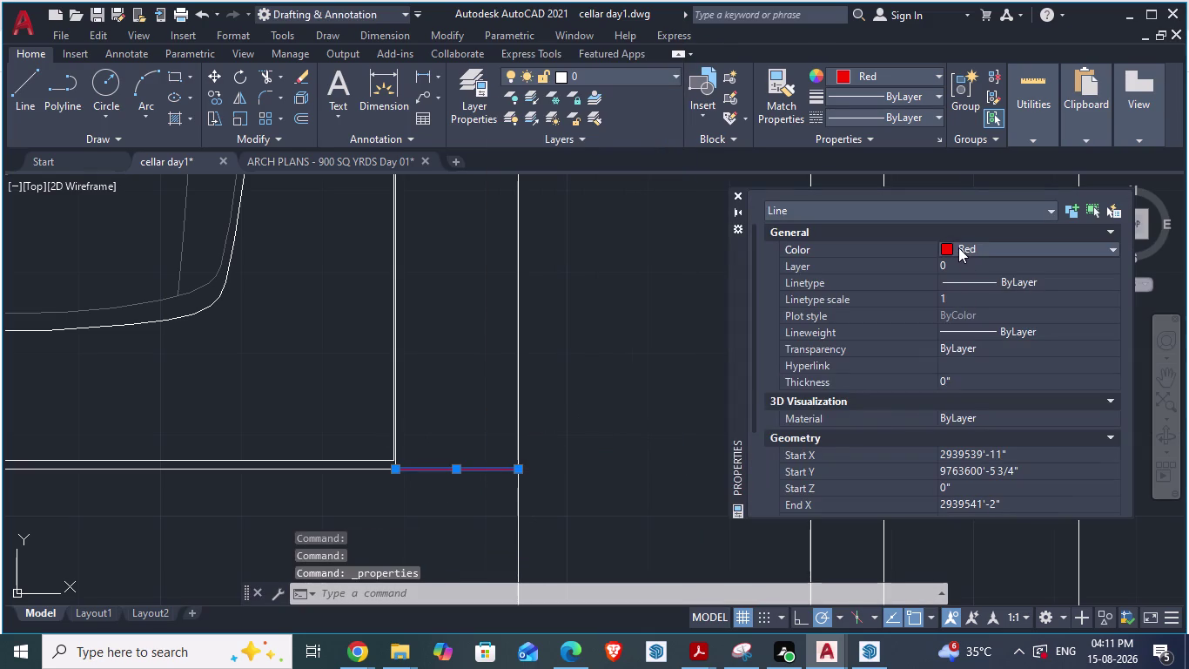
click(951, 247)
double_click(954, 359)
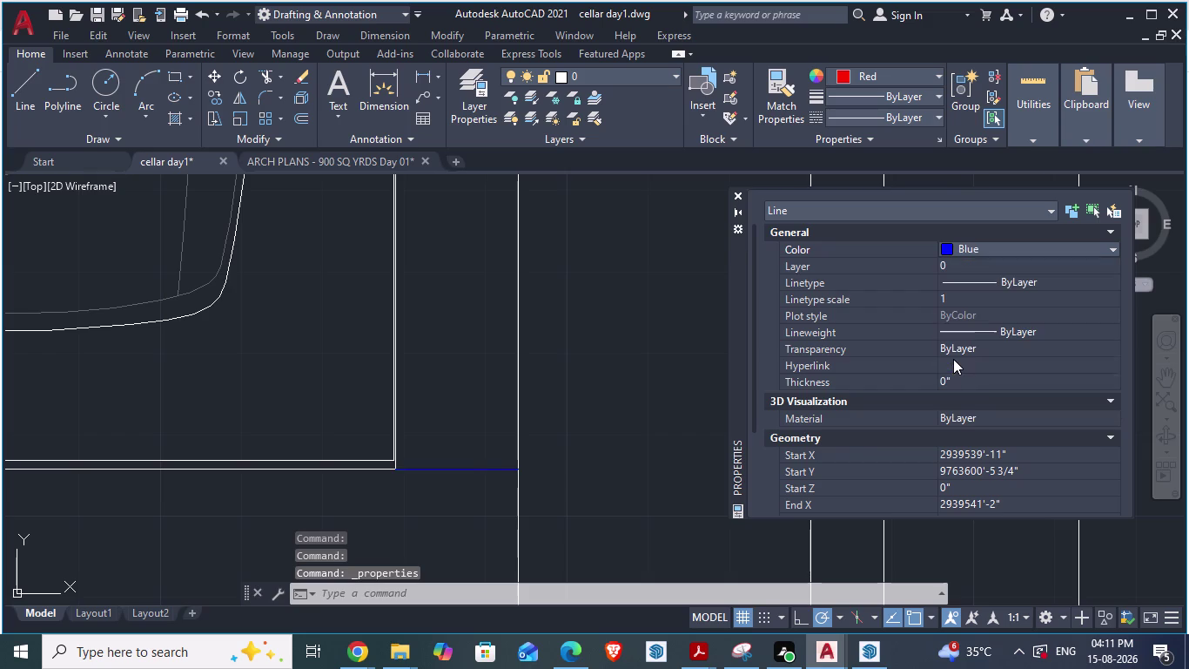
click(659, 375)
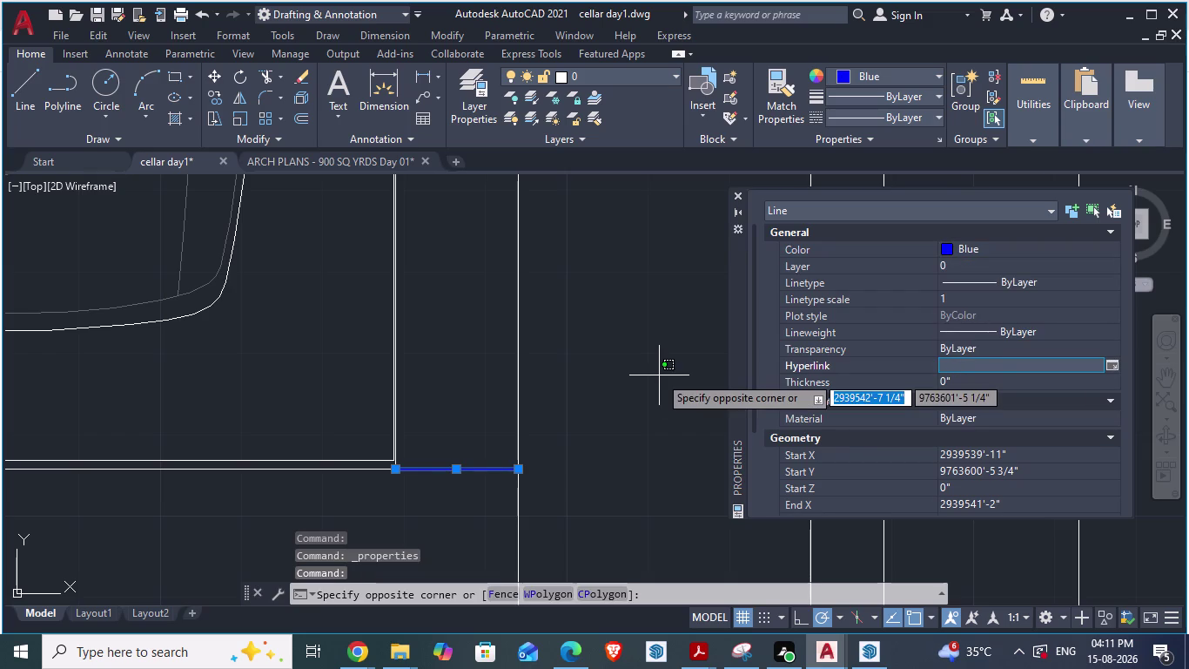
key(Escape)
key(Escape)
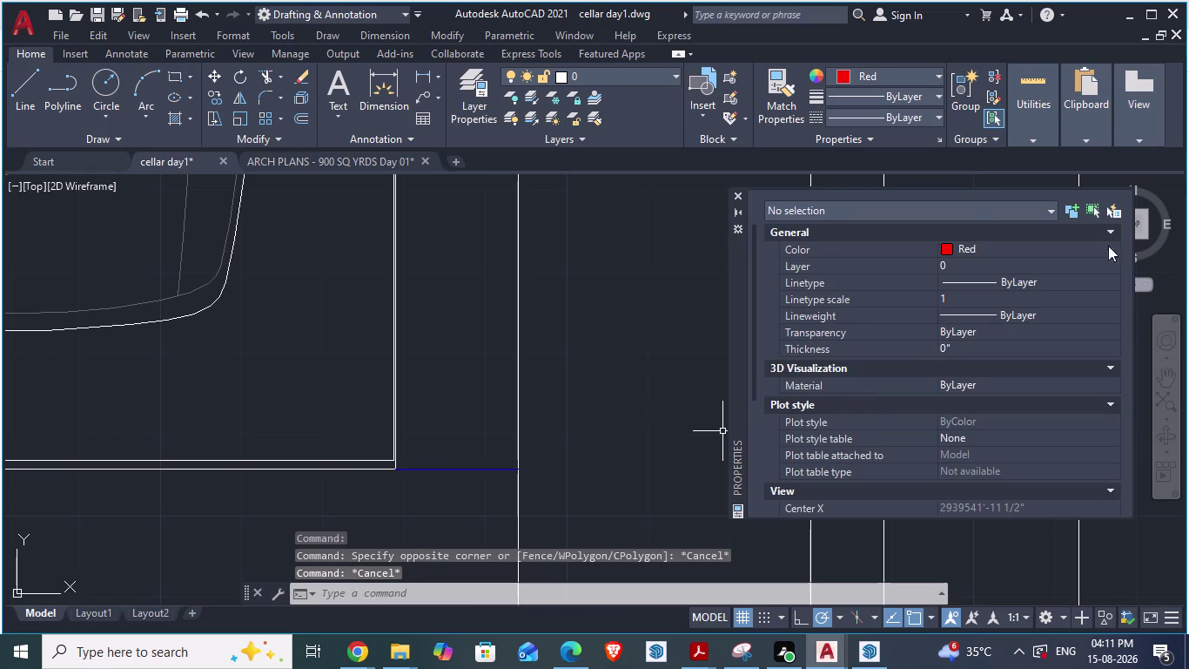
click(741, 192)
Trim the overshooting vertical driveway edge with a fence across it.
scroll(down, 3)
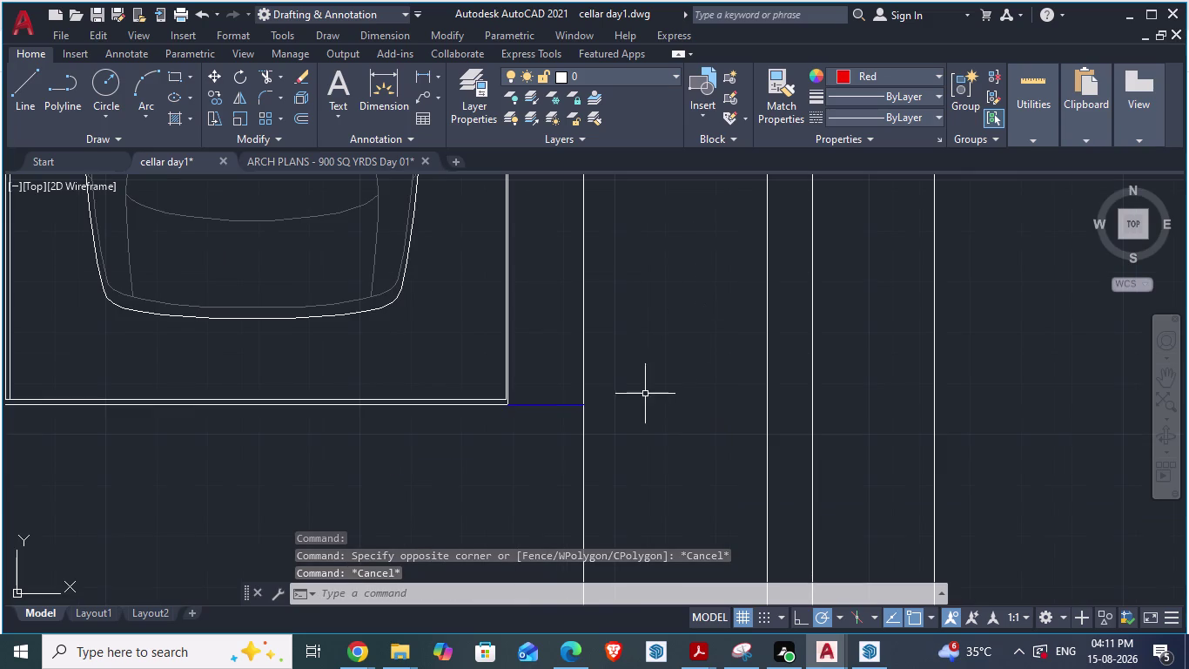
scroll(down, 3)
scroll(down, 3)
scroll(down, 3)
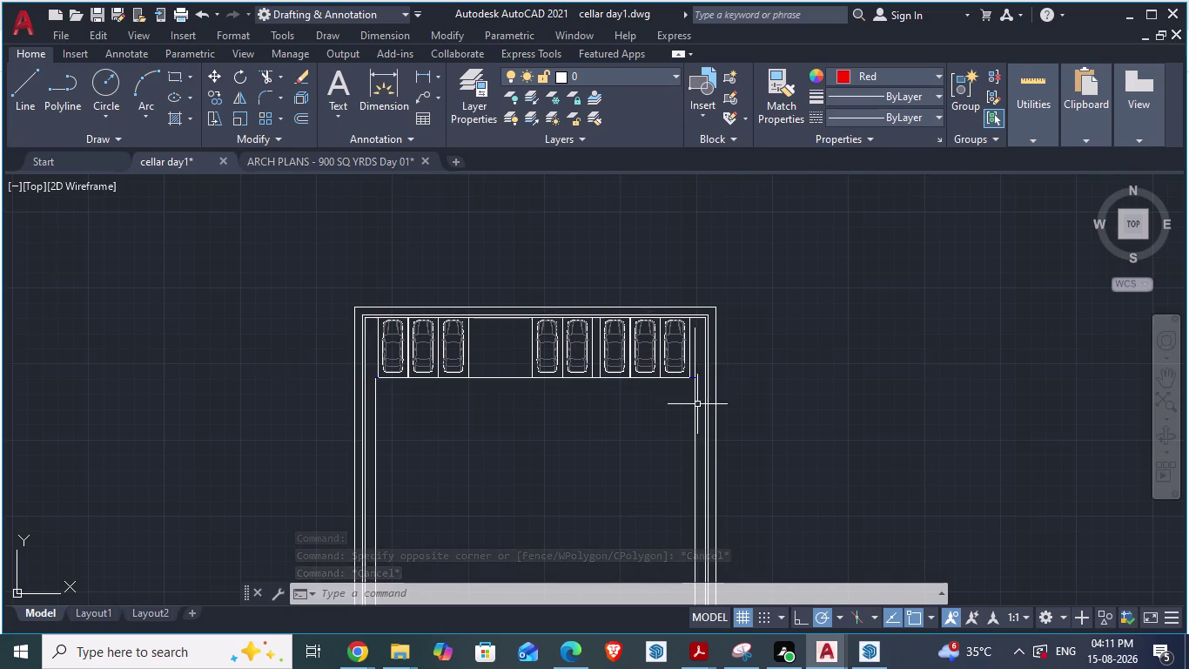
scroll(up, 3)
scroll(up, 3)
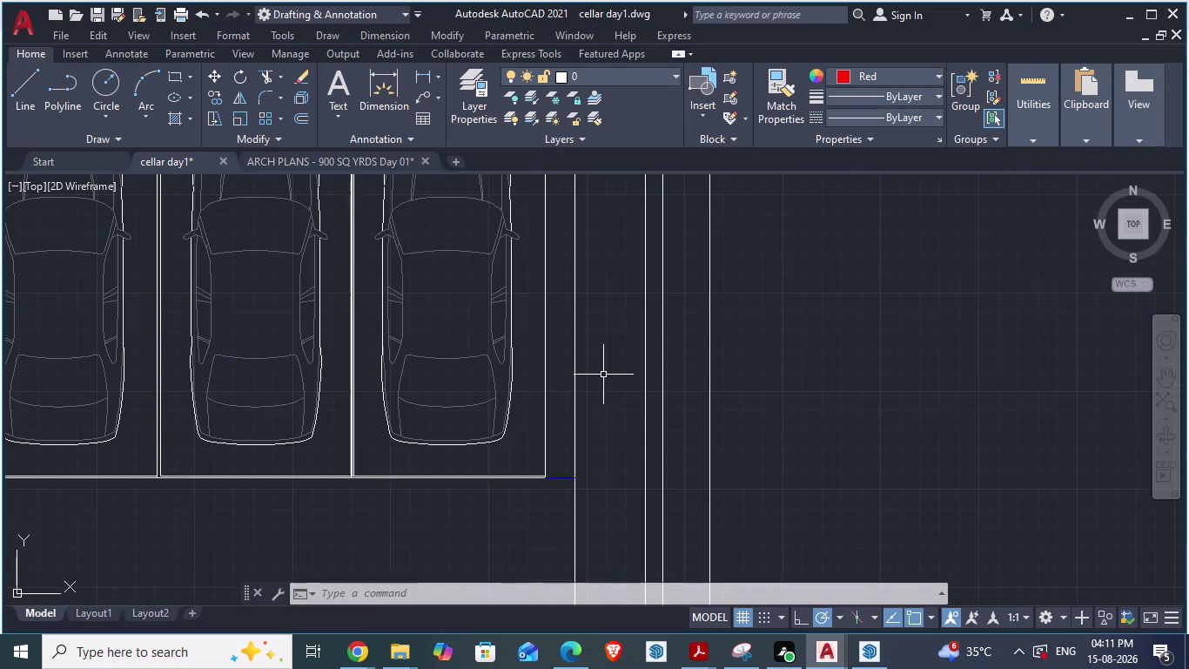
text(tr)
key(Return)
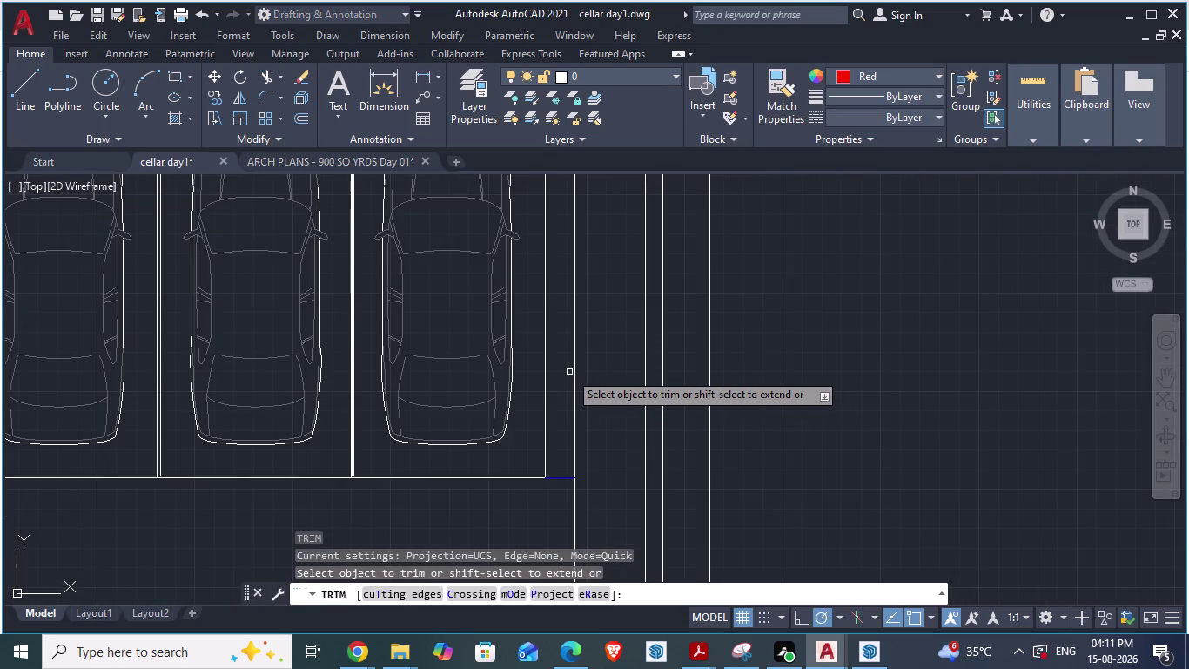
click(572, 373)
click(573, 373)
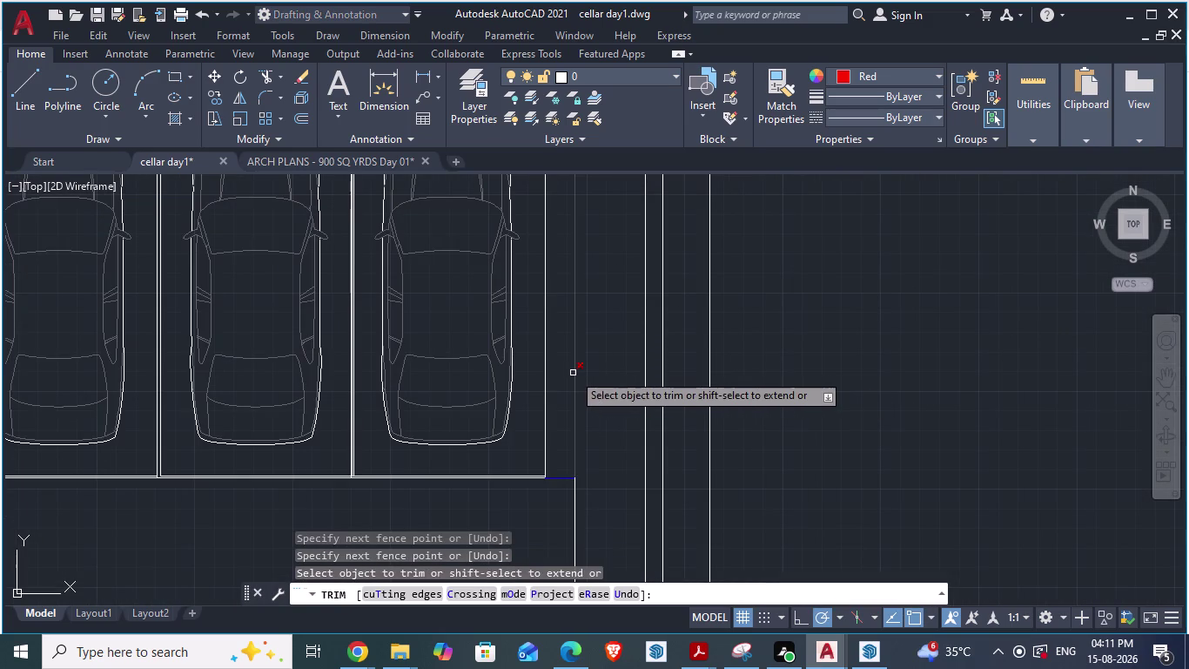
scroll(down, 3)
scroll(up, 3)
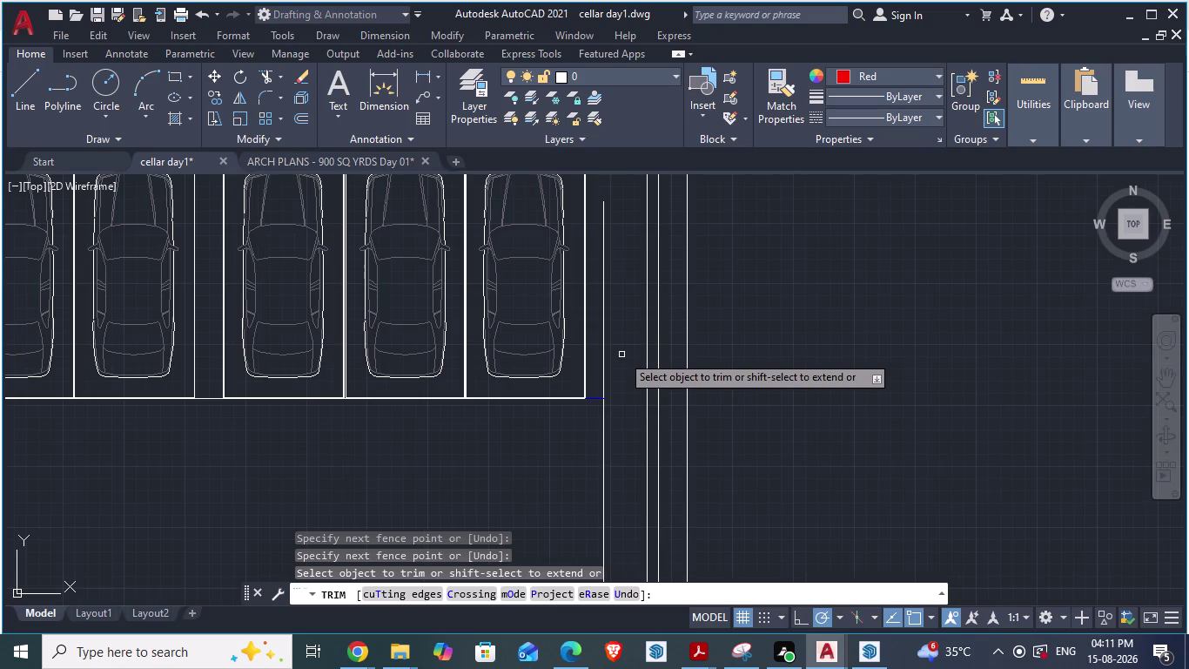
Trim another overshooting edge segment near the top, then end trimming.
text(tr)
key(Return)
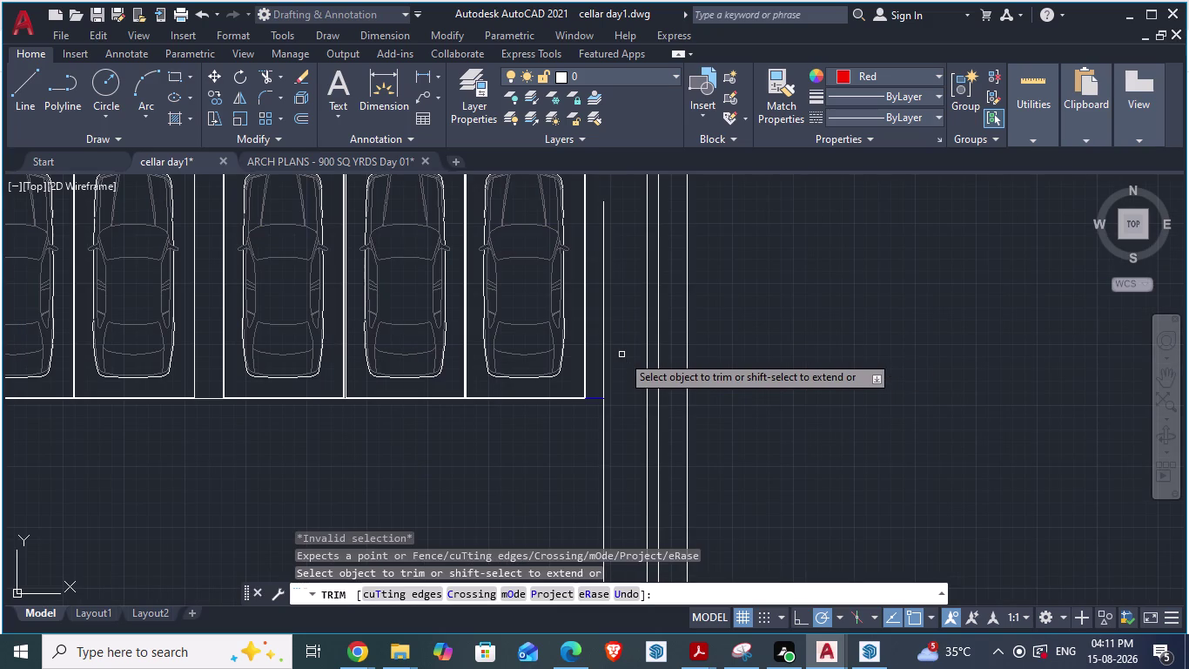
click(605, 257)
scroll(down, 3)
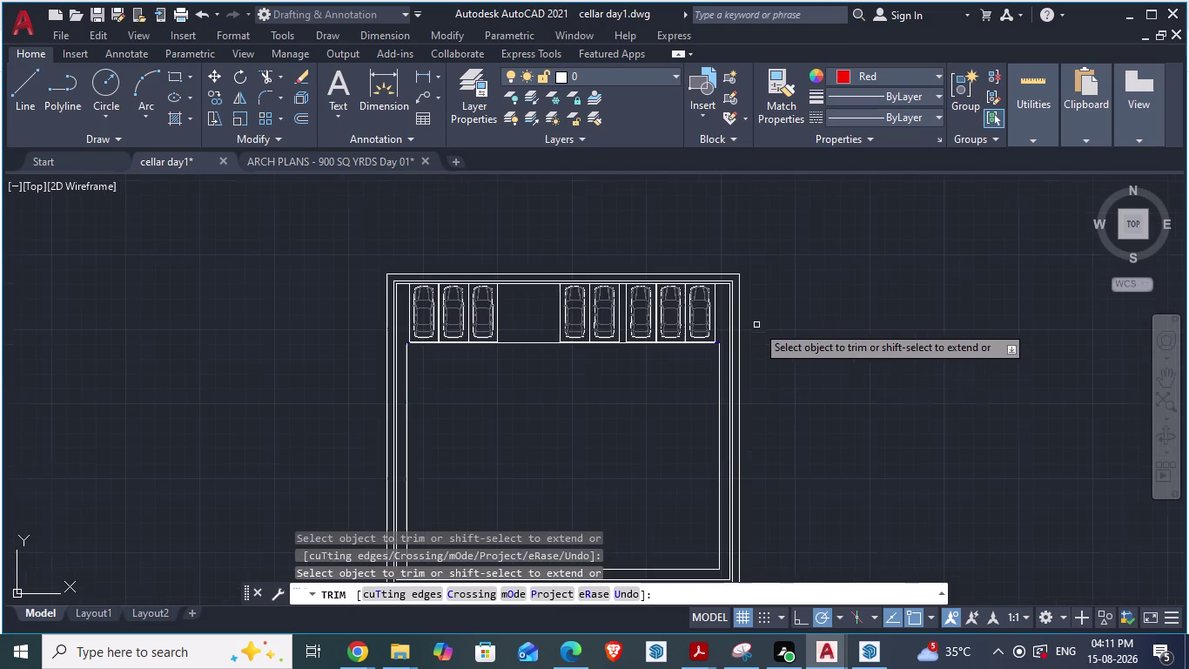
scroll(up, 3)
scroll(down, 3)
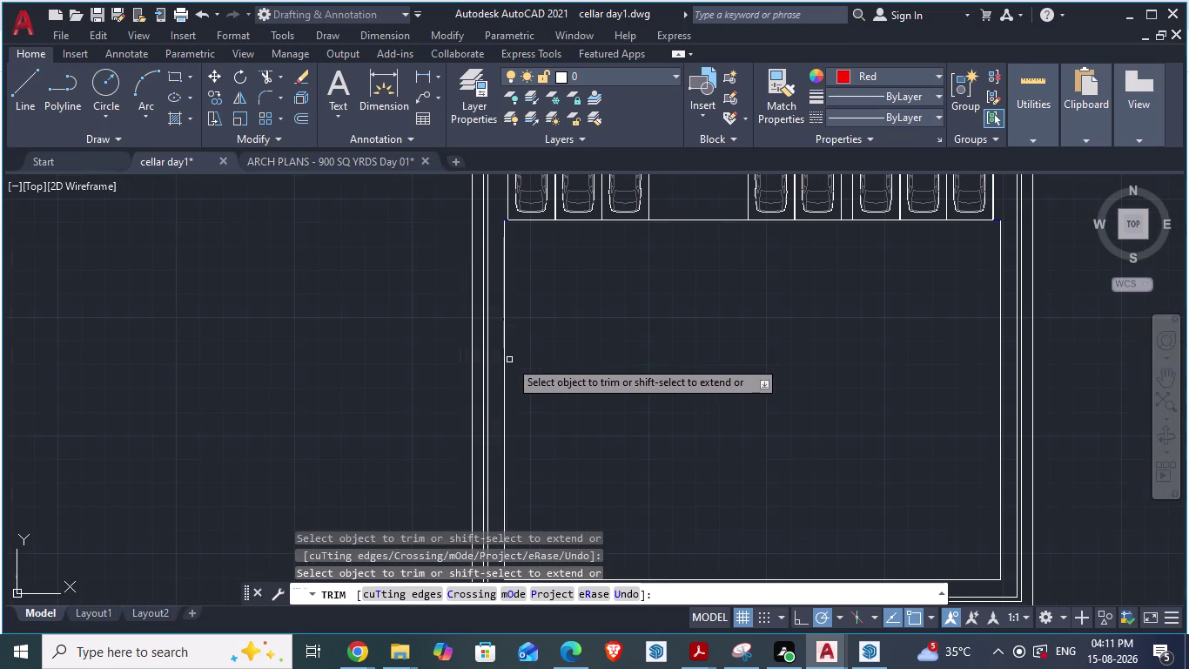
key(Escape)
scroll(down, 3)
scroll(up, 3)
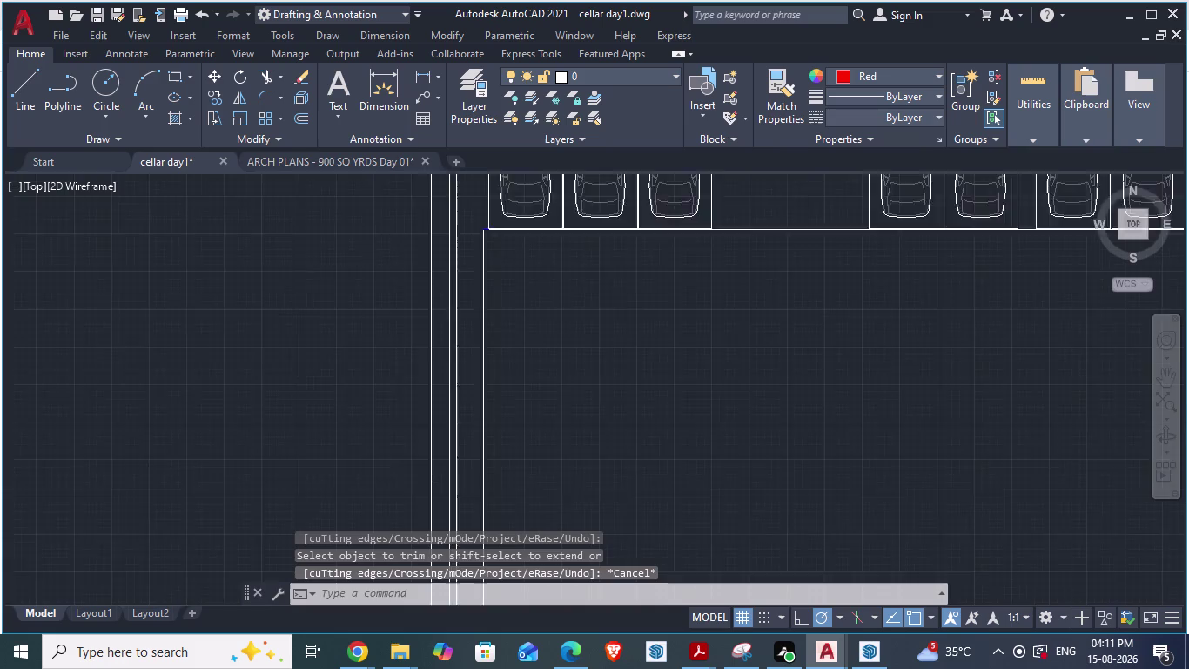
Review the plan and save cellar day1.dwg.
scroll(down, 3)
scroll(down, 3)
scroll(up, 3)
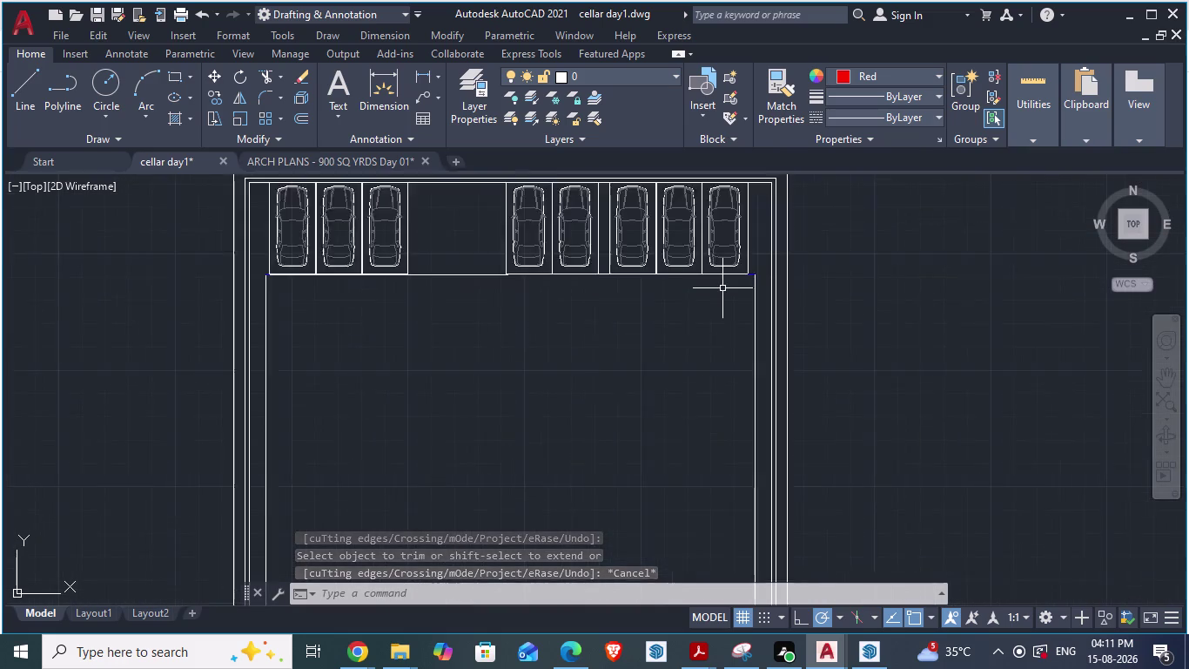
scroll(up, 3)
scroll(down, 3)
scroll(up, 3)
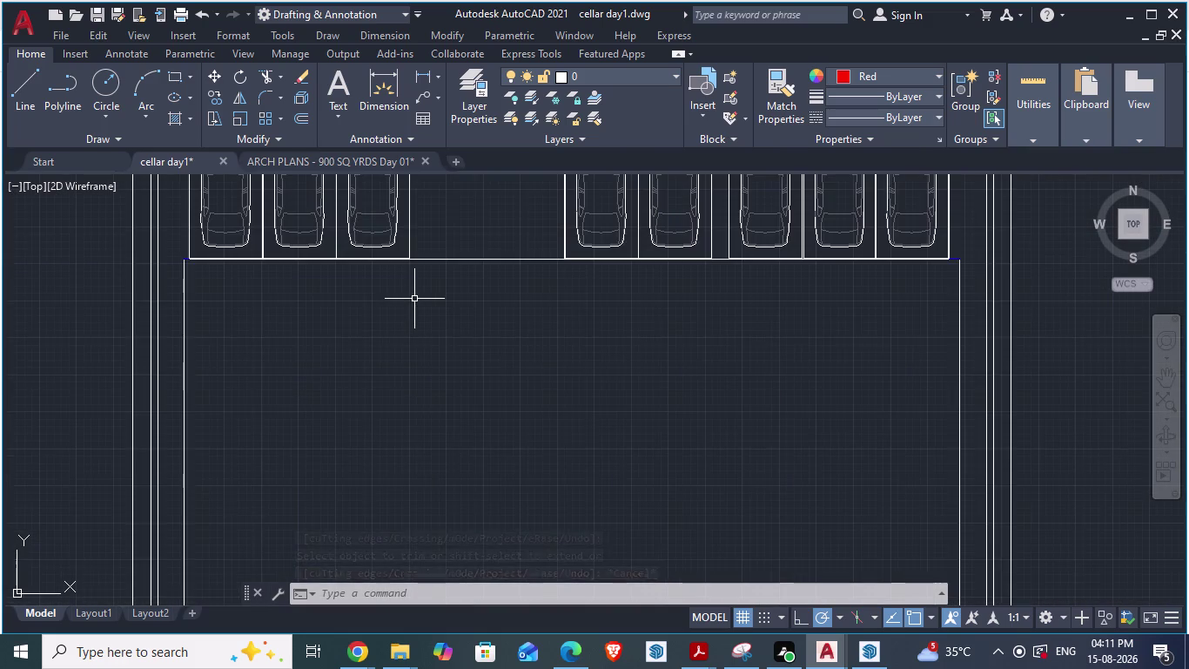
scroll(down, 3)
scroll(down, 3)
scroll(up, 3)
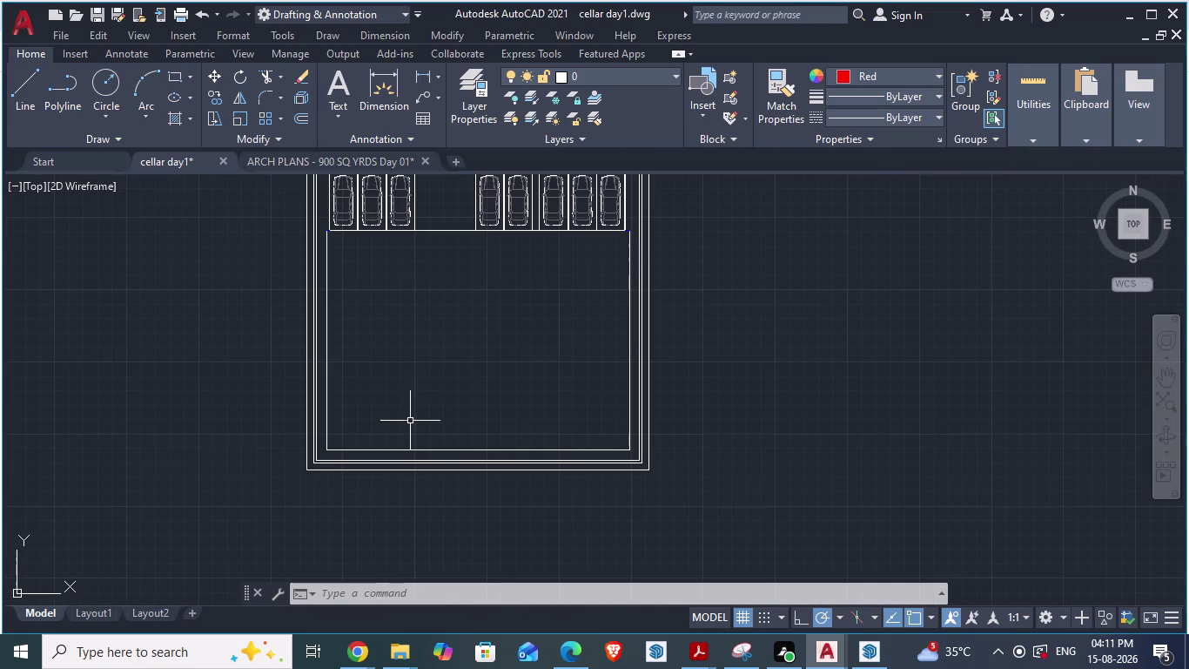
key(ctrl+s)
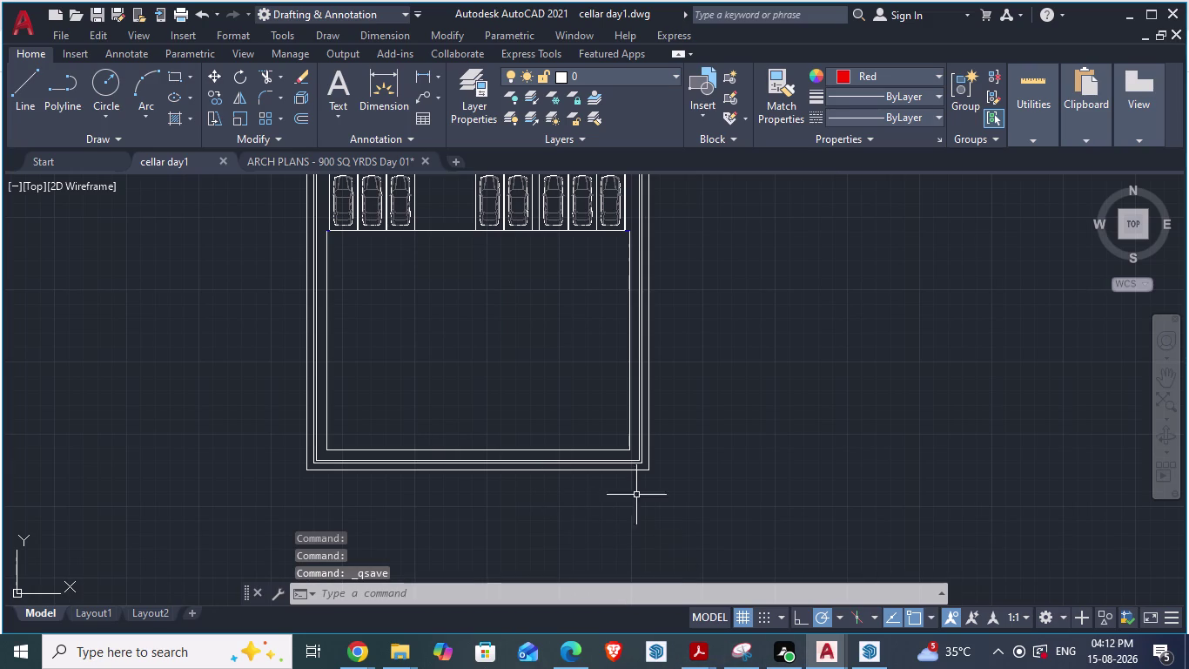
Switch to the architectural plans PDF in Adobe Acrobat.
scroll(down, 3)
scroll(up, 3)
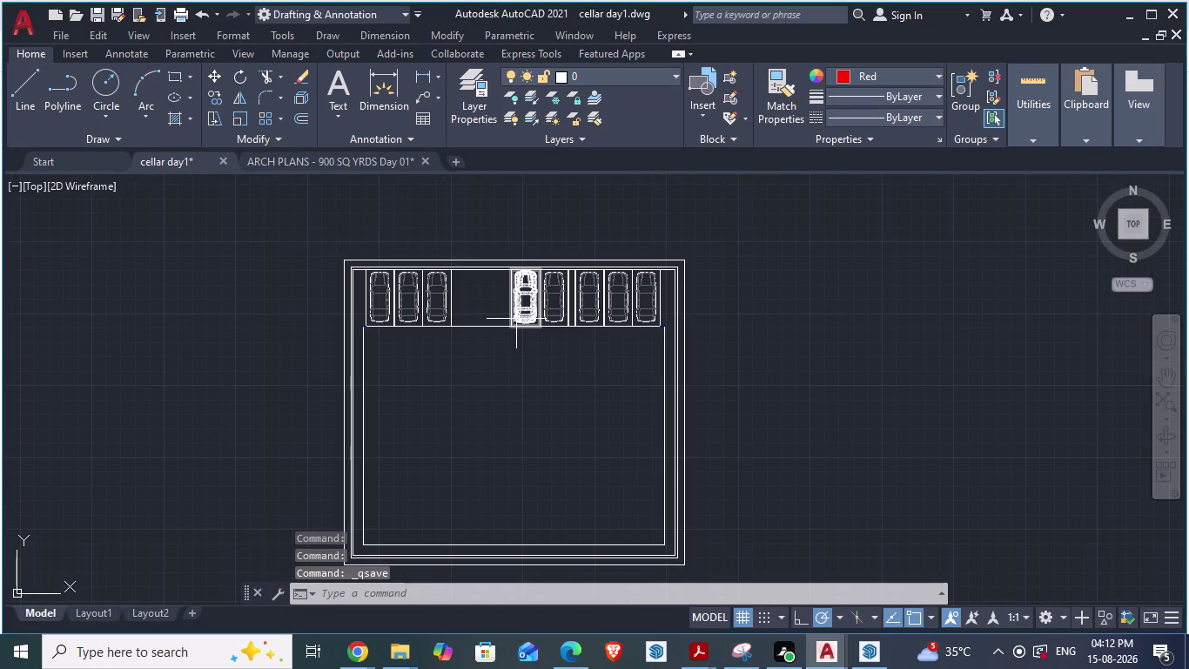
key(alt+Tab)
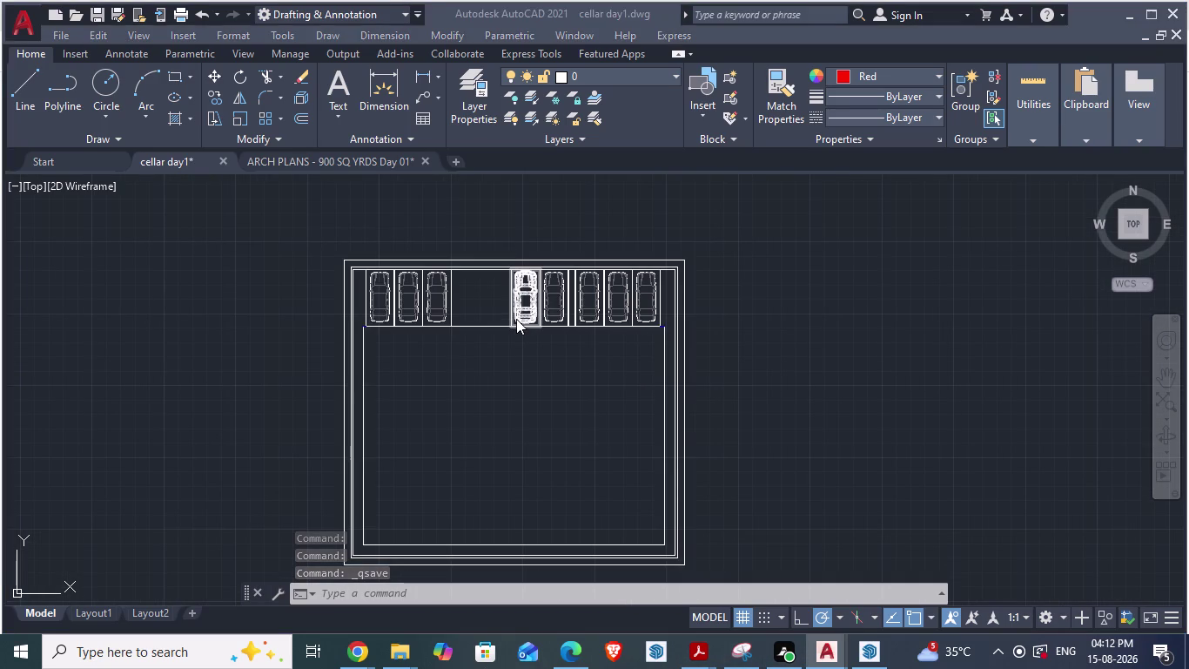
key(alt+Tab)
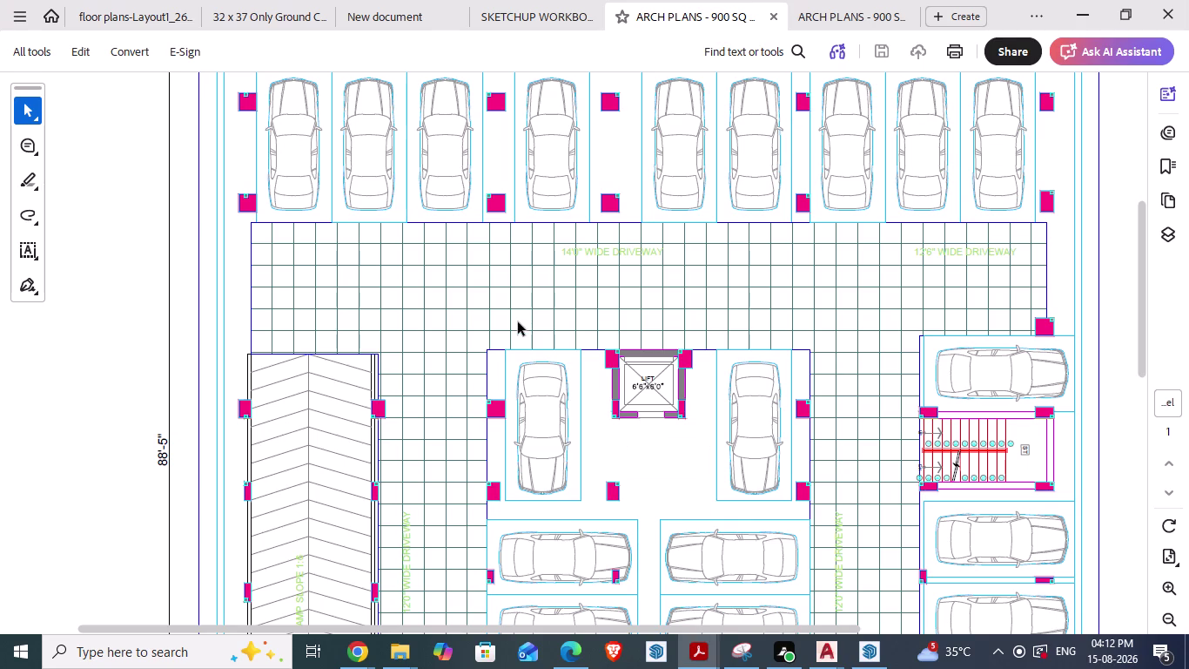
scroll(down, 3)
scroll(up, 3)
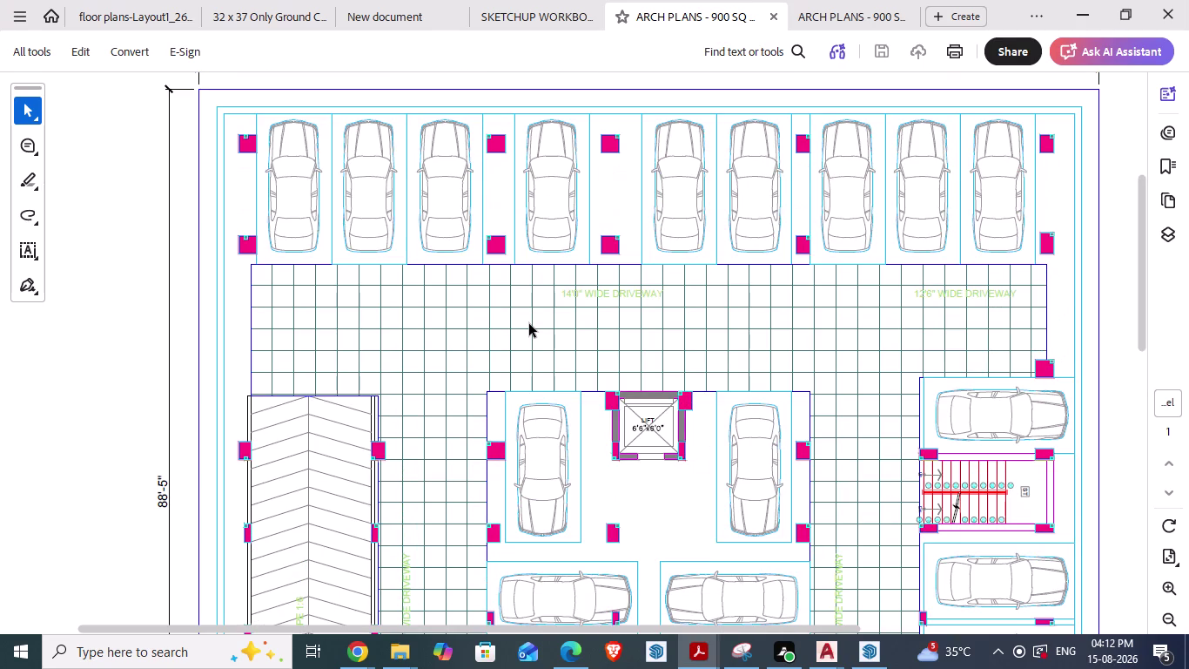
scroll(up, 3)
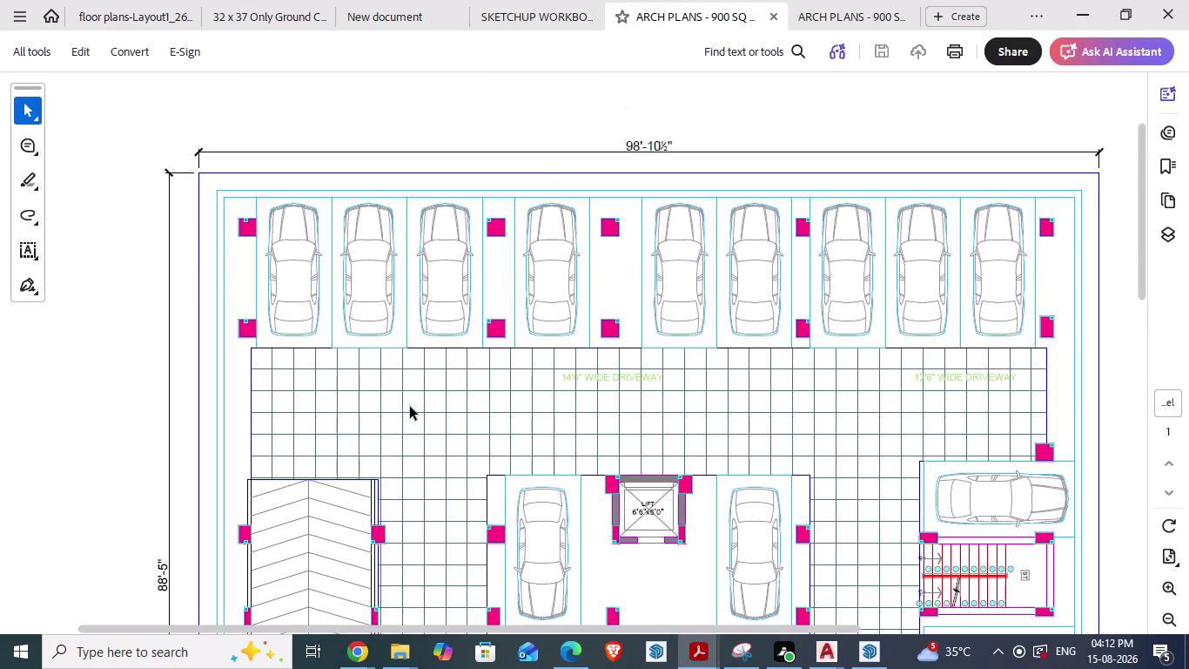
scroll(down, 3)
scroll(up, 3)
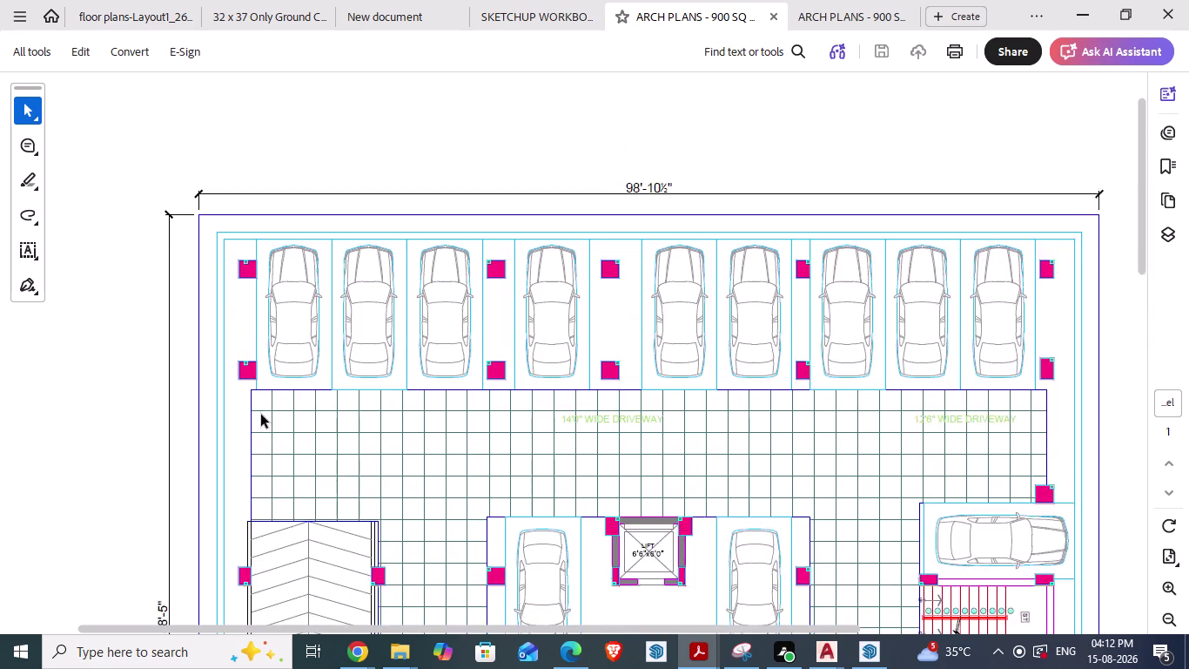
scroll(down, 3)
scroll(up, 3)
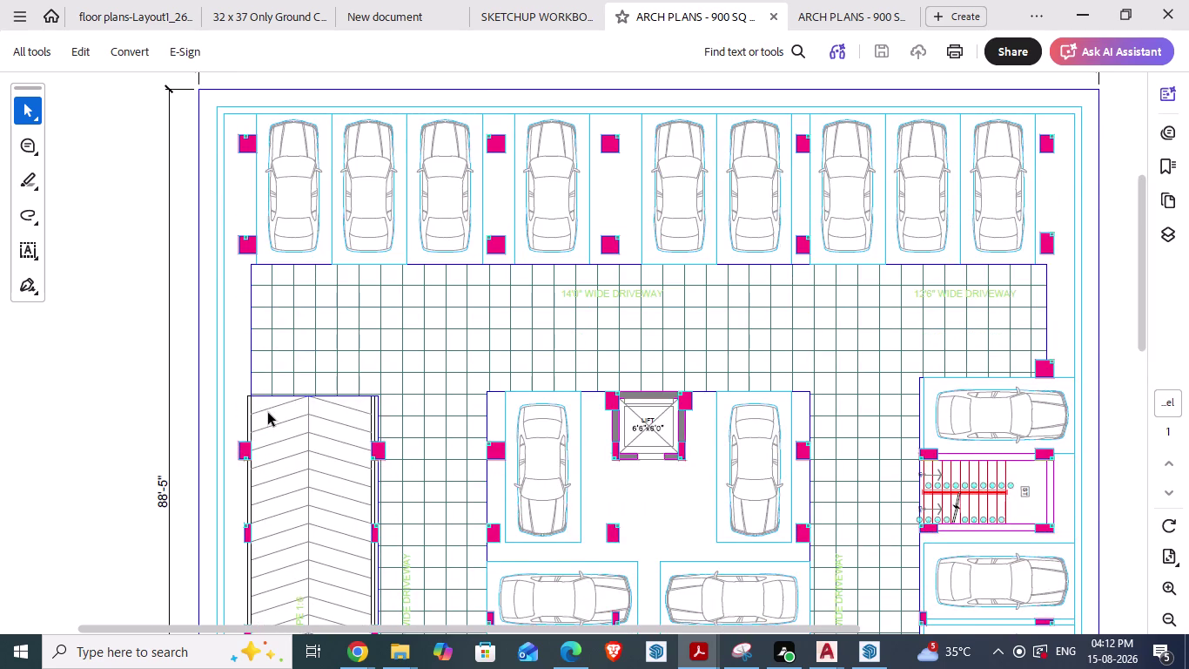
scroll(up, 3)
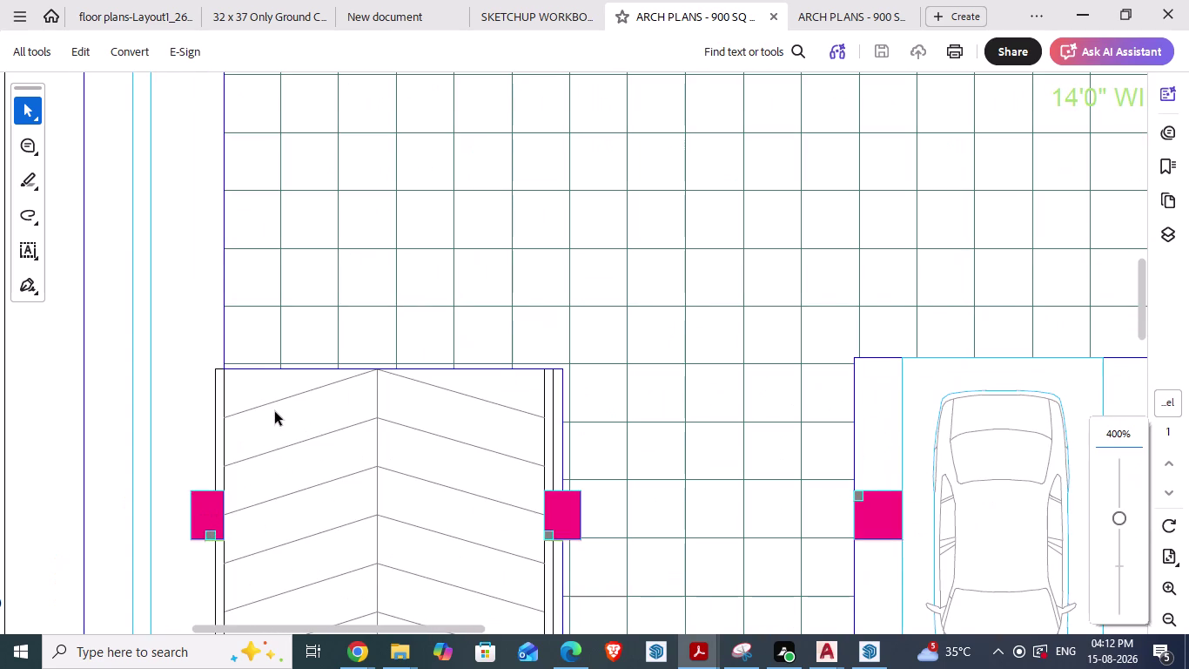
scroll(down, 3)
scroll(down, 3)
scroll(down, 3)
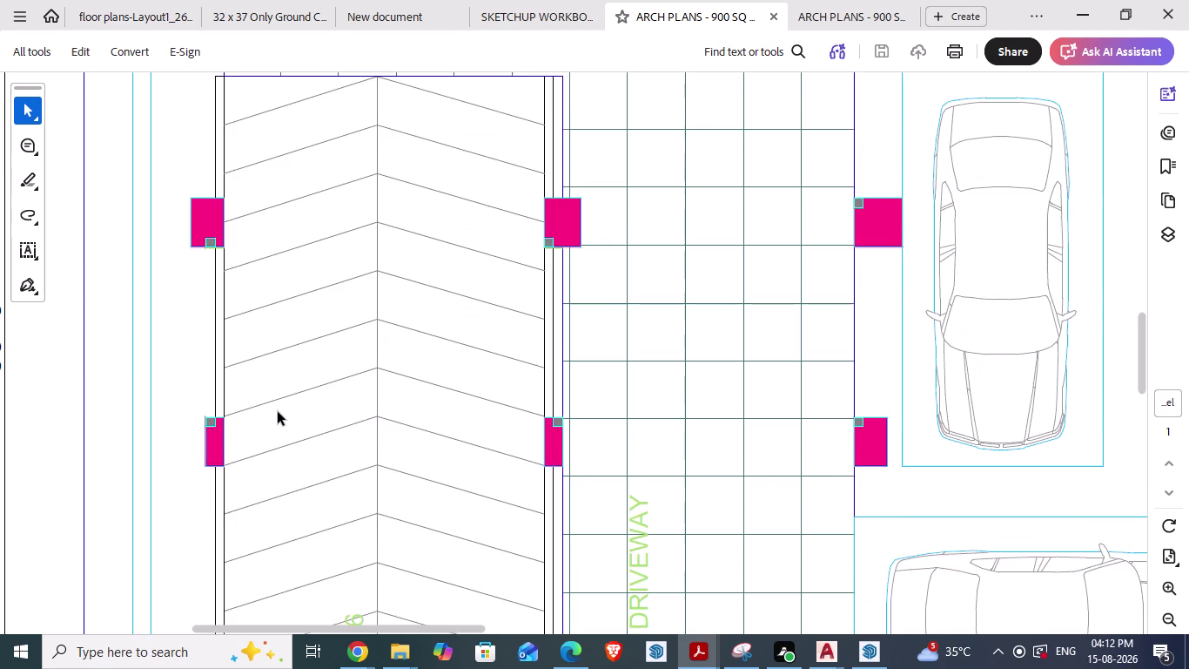
scroll(down, 3)
scroll(down, 3)
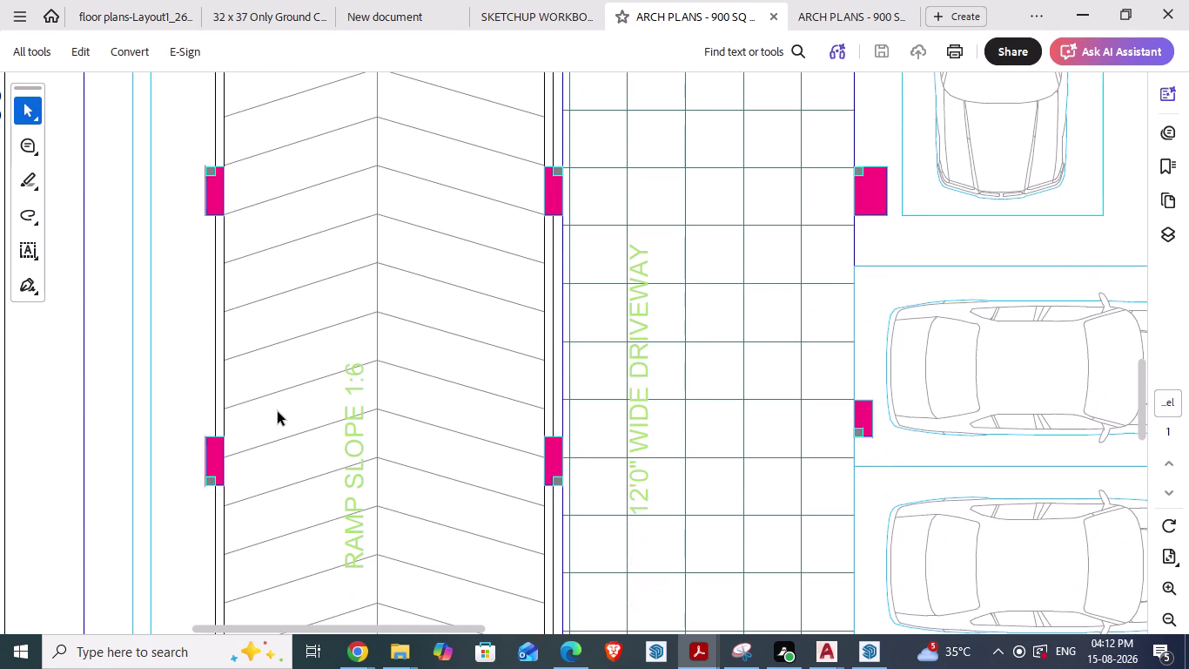
scroll(down, 3)
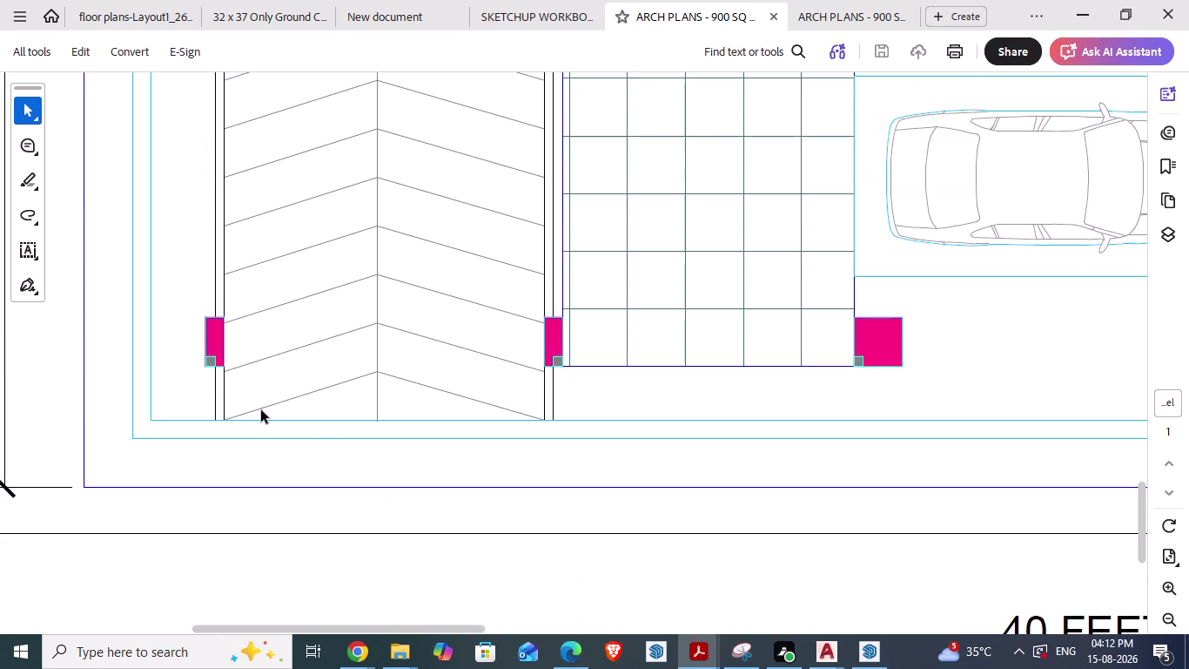
scroll(up, 3)
scroll(up, 3)
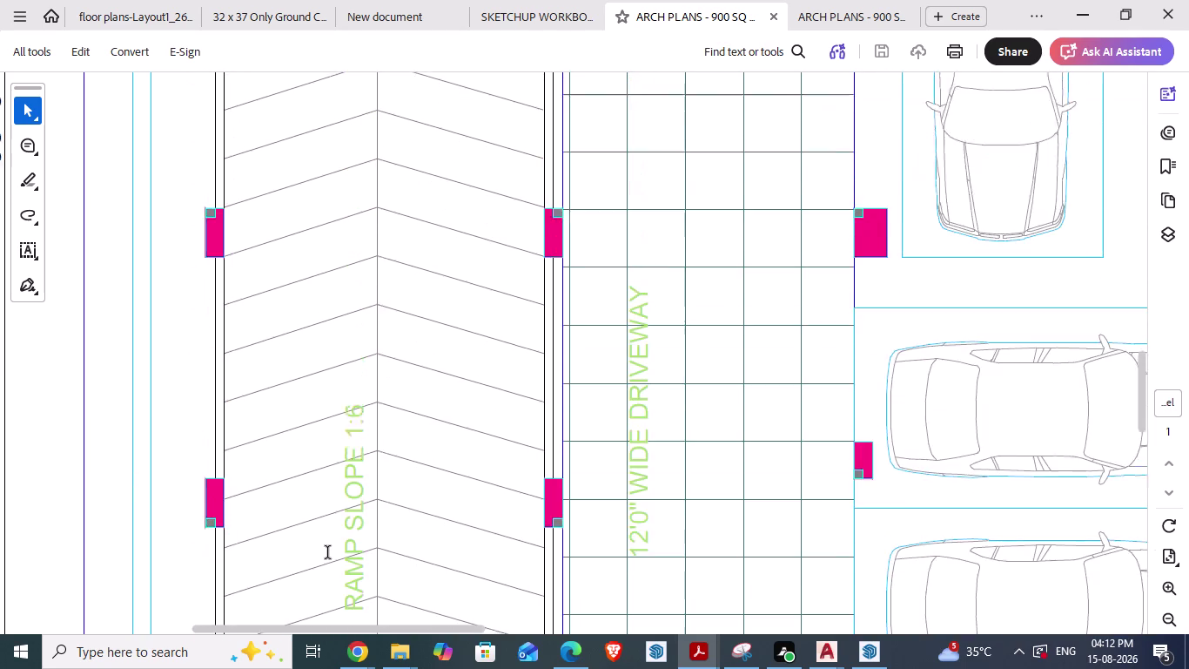
scroll(down, 3)
scroll(down, 3)
scroll(up, 3)
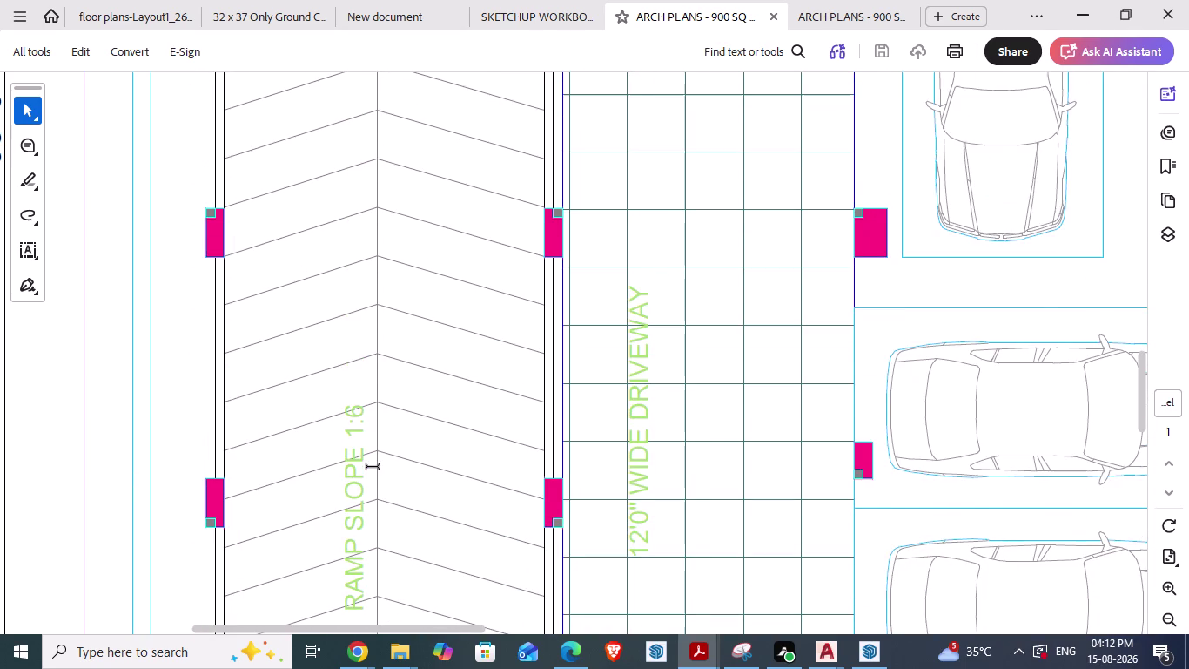
scroll(up, 3)
scroll(up, 3)
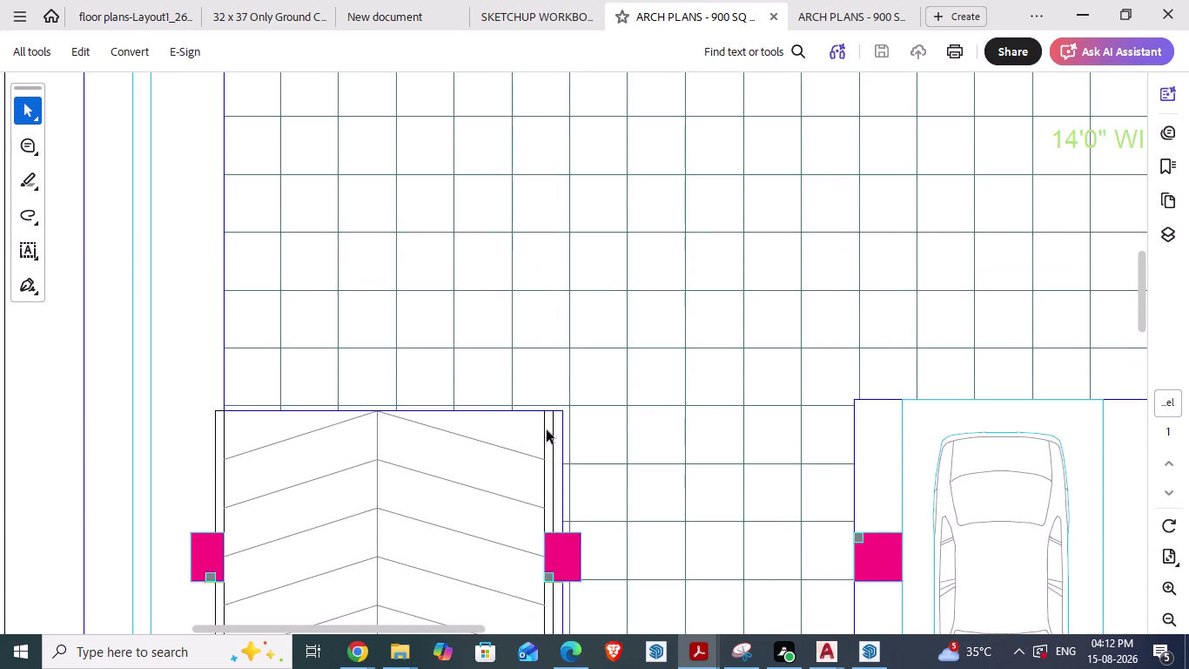
scroll(down, 3)
drag(330, 631, 503, 636)
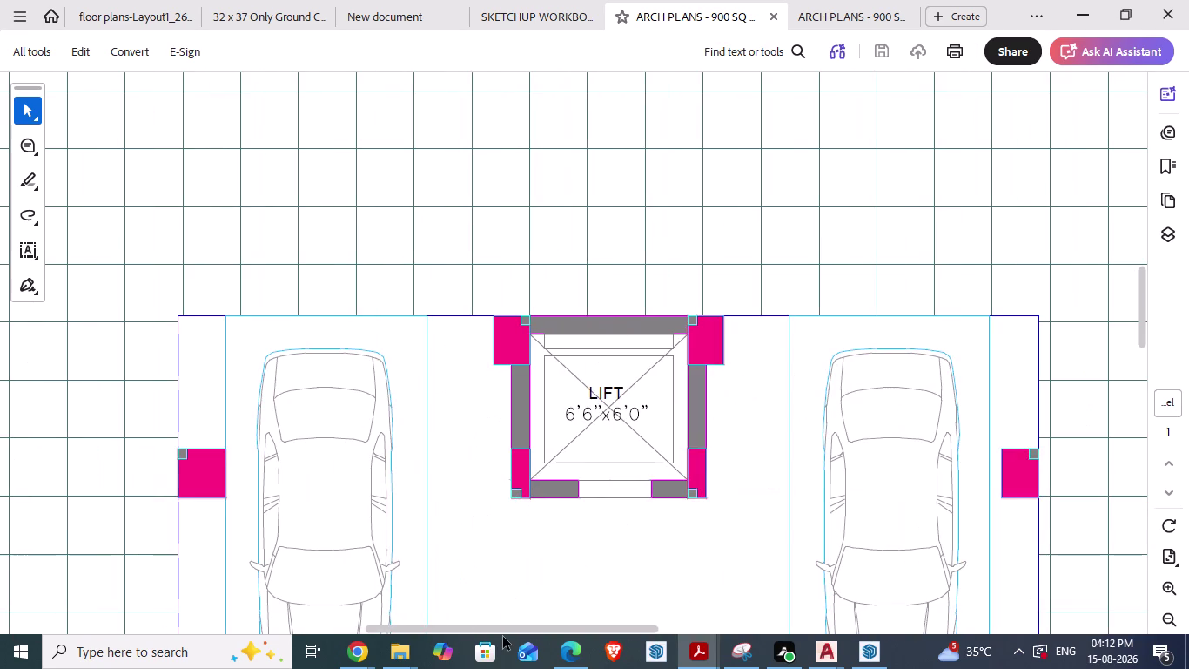
drag(504, 636, 581, 618)
scroll(up, 3)
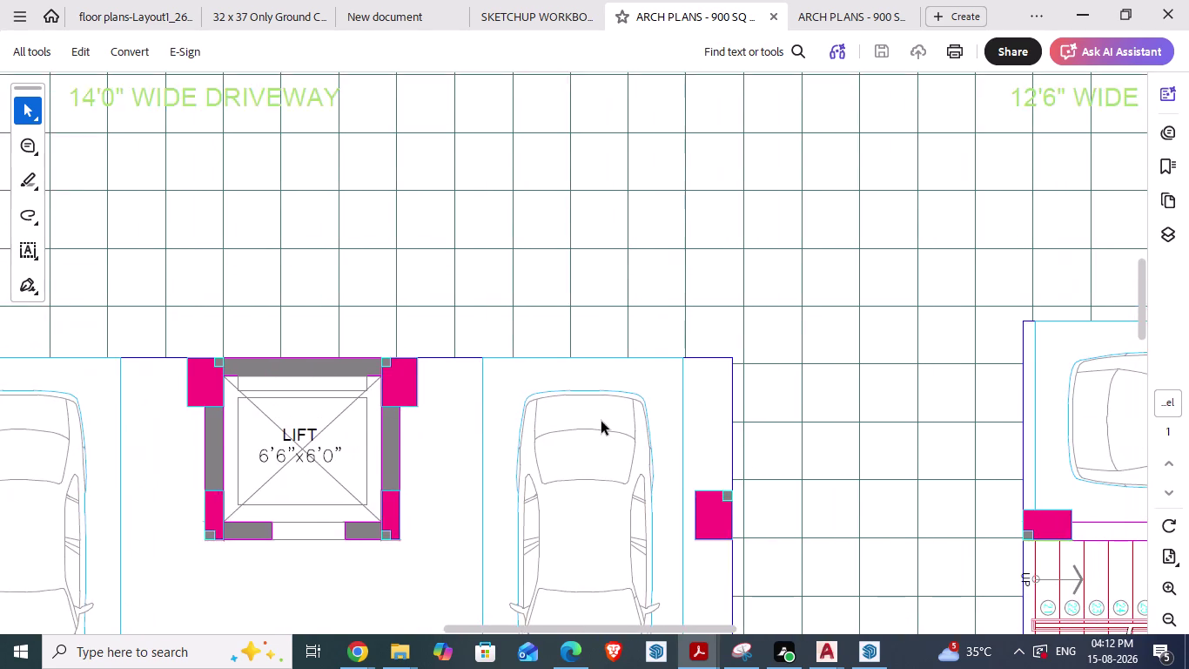
scroll(up, 3)
scroll(up, 3)
click(599, 421)
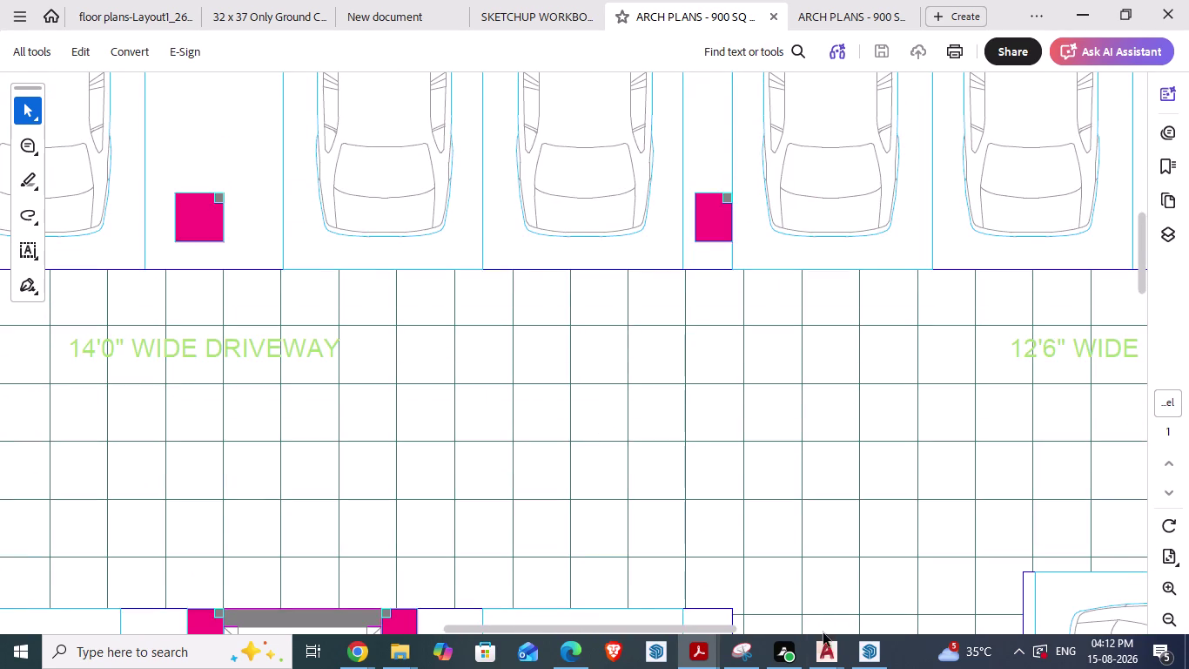